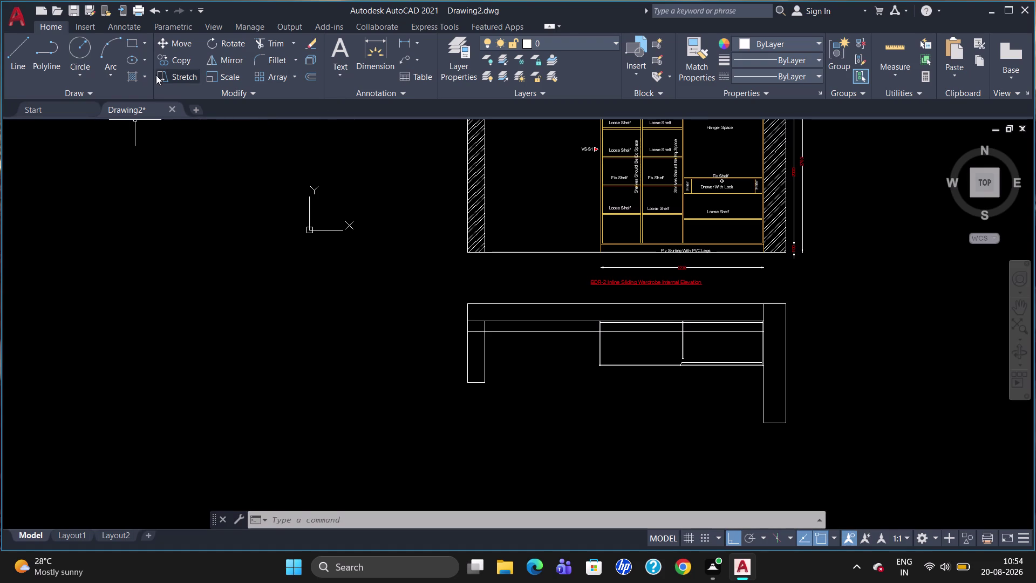
Hatch the plan's top wall band and left and right walls with the diagonal ANSI pattern.
click(137, 79)
click(275, 66)
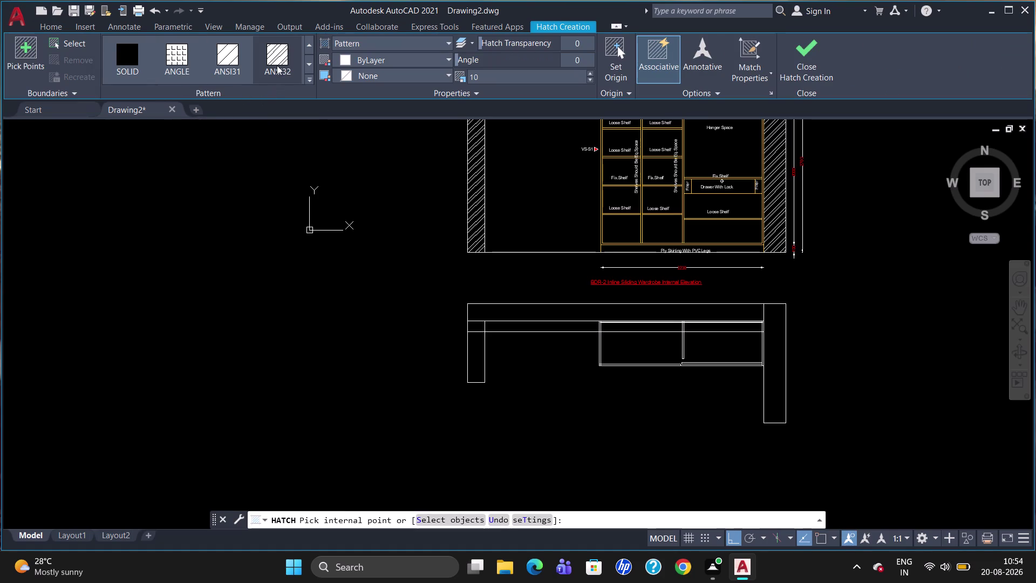
click(475, 345)
click(475, 324)
click(478, 311)
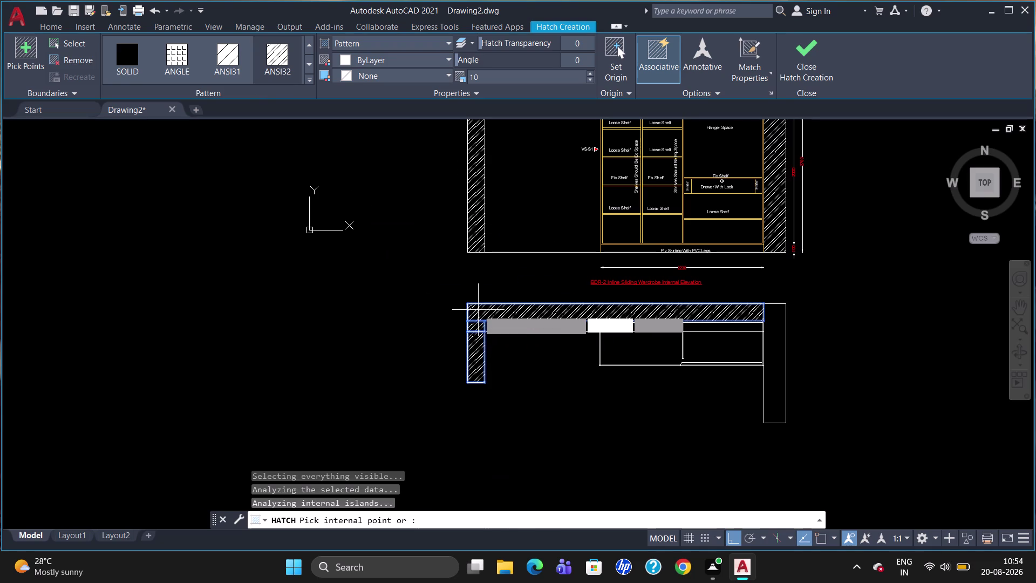
click(773, 331)
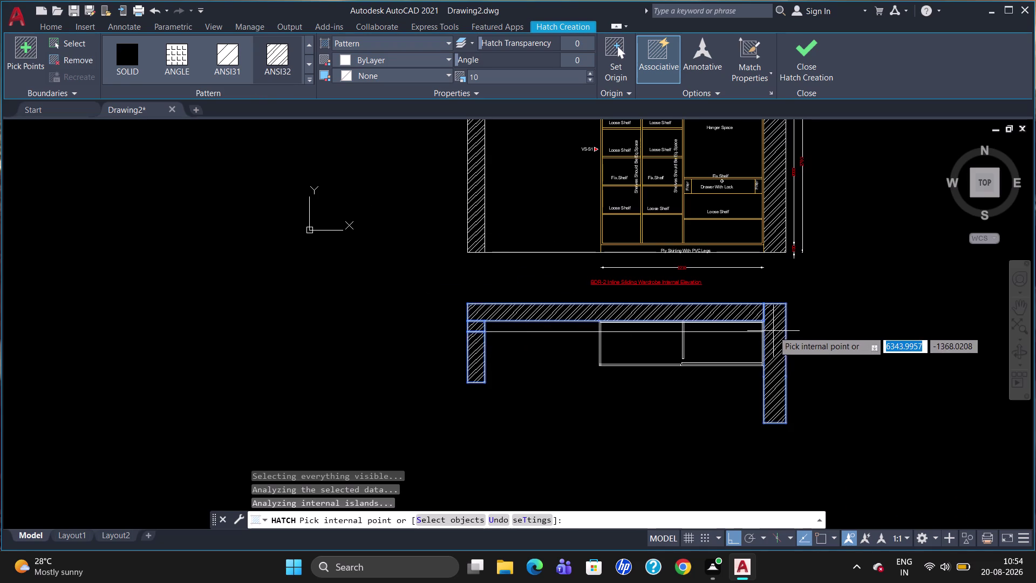
key(Escape)
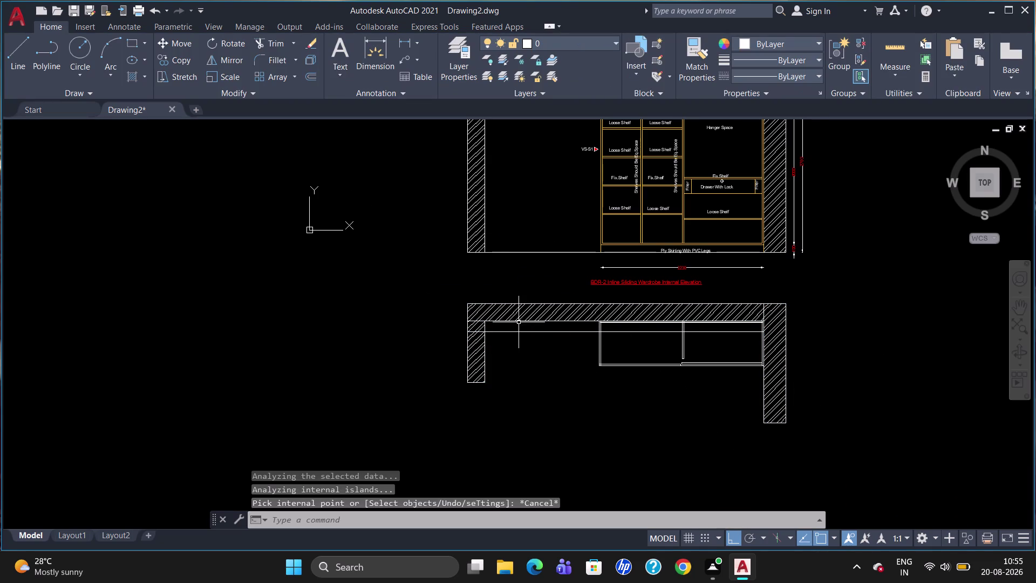
Break the plan line at the right wall's inner edge using BR.
scroll(up, 3)
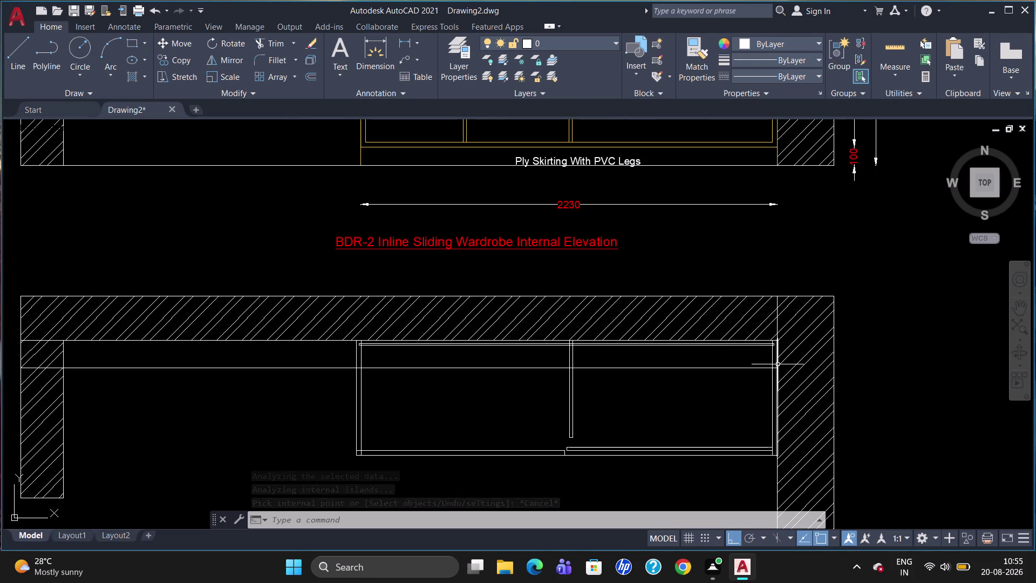
text(br)
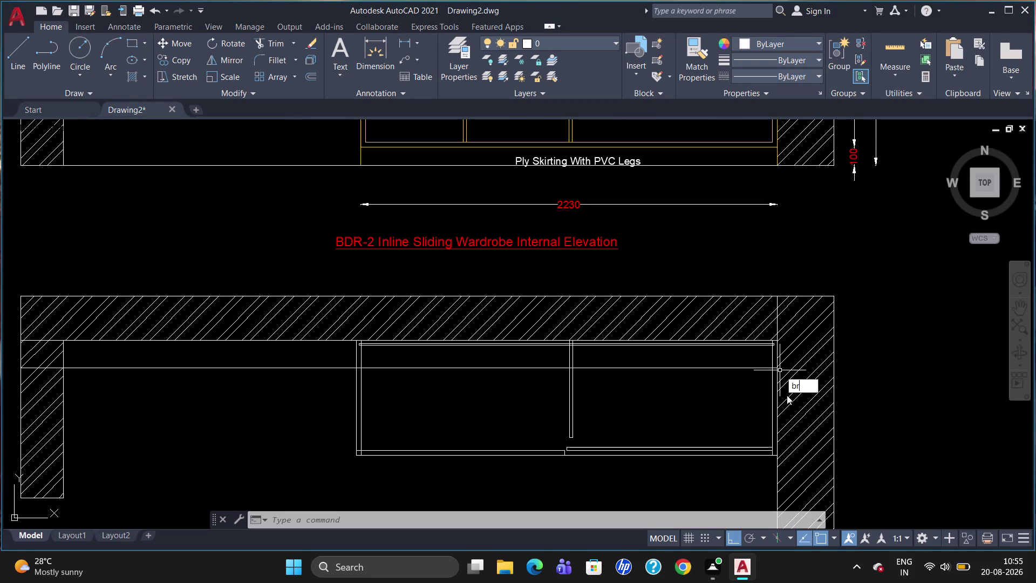
click(800, 409)
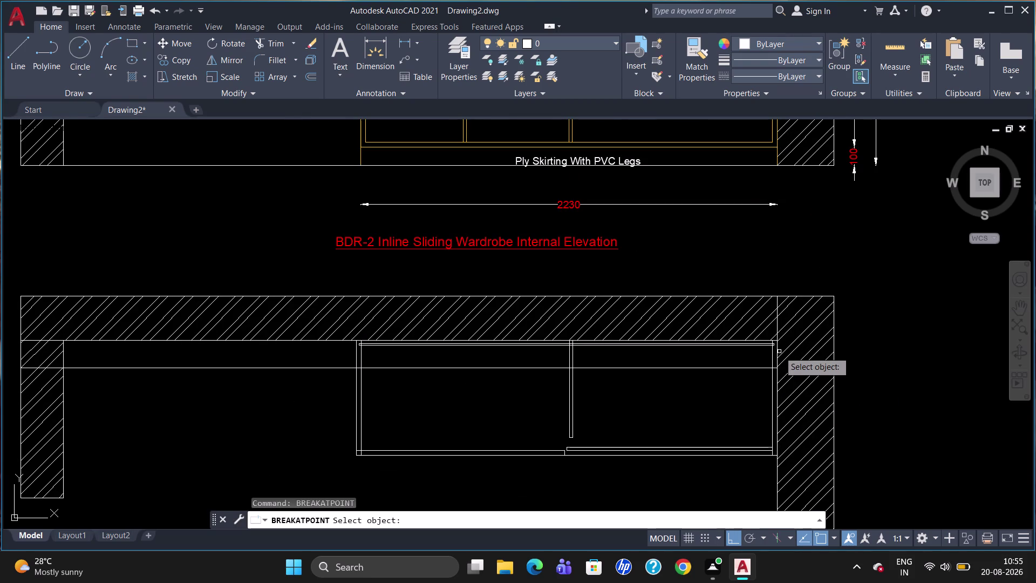
click(779, 351)
click(777, 366)
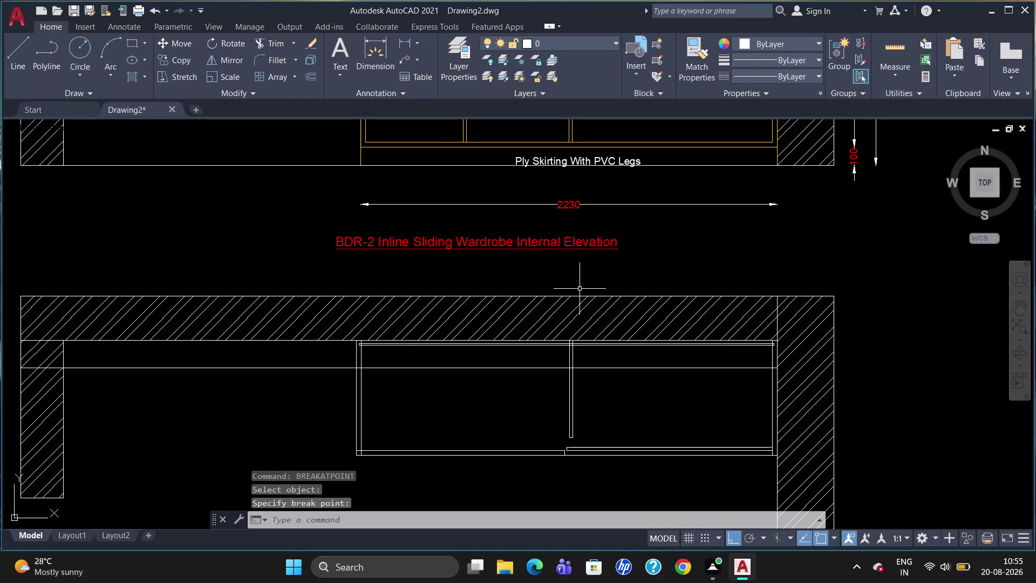
scroll(down, 3)
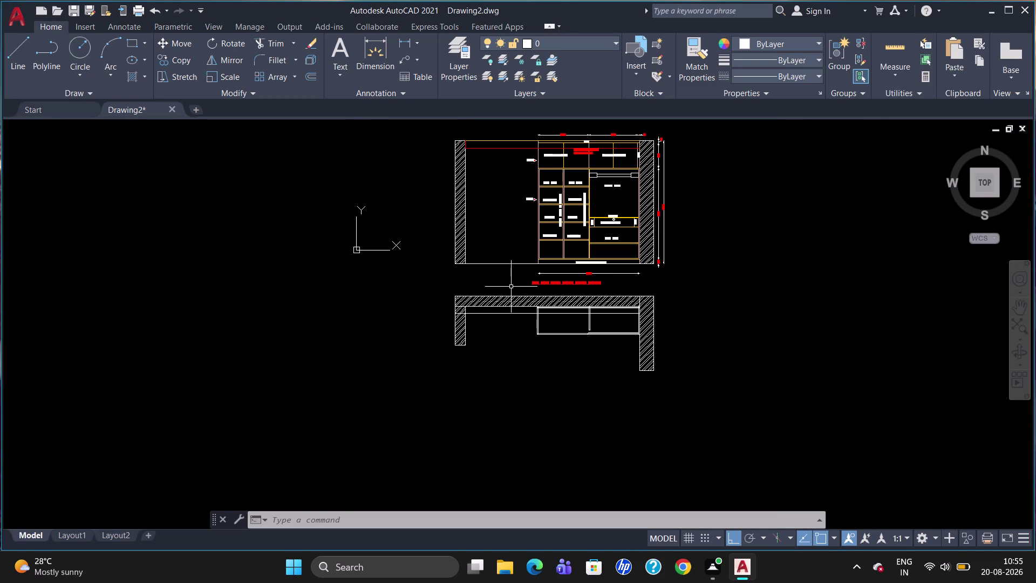
scroll(up, 3)
scroll(up, 3)
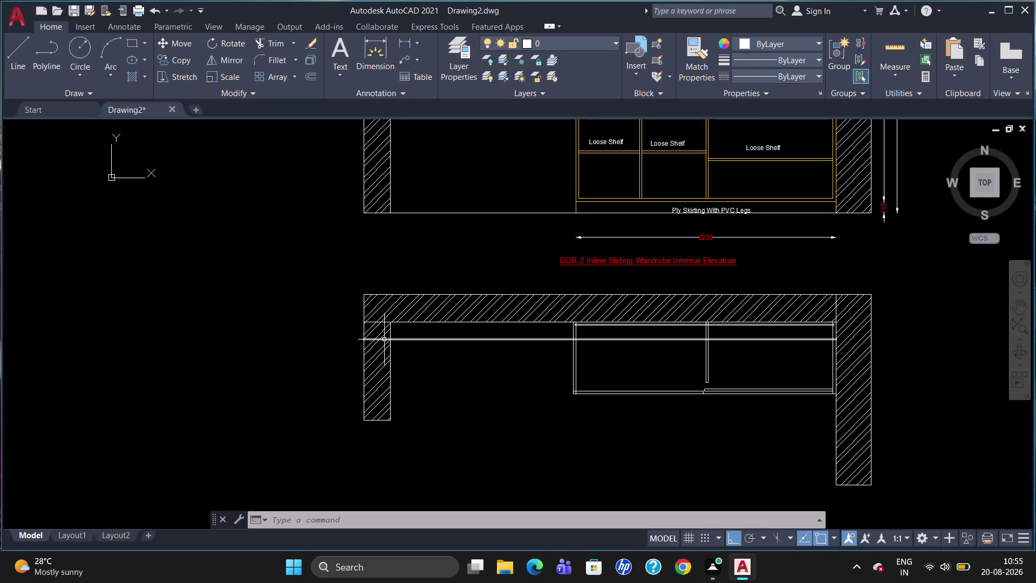
Break the plan line at the left wall's inner edge.
click(386, 339)
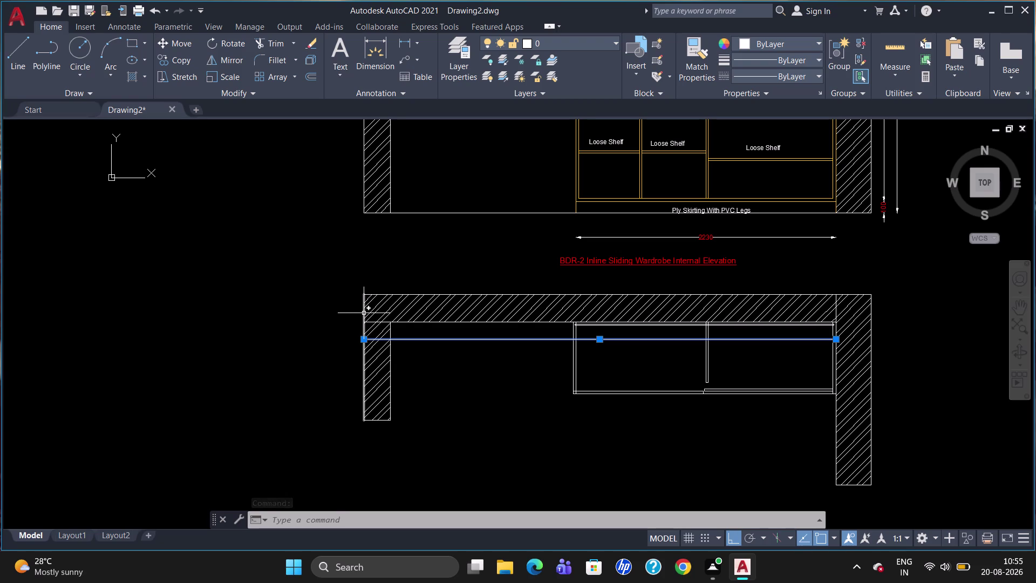
key(Escape)
key(Escape)
key(b)
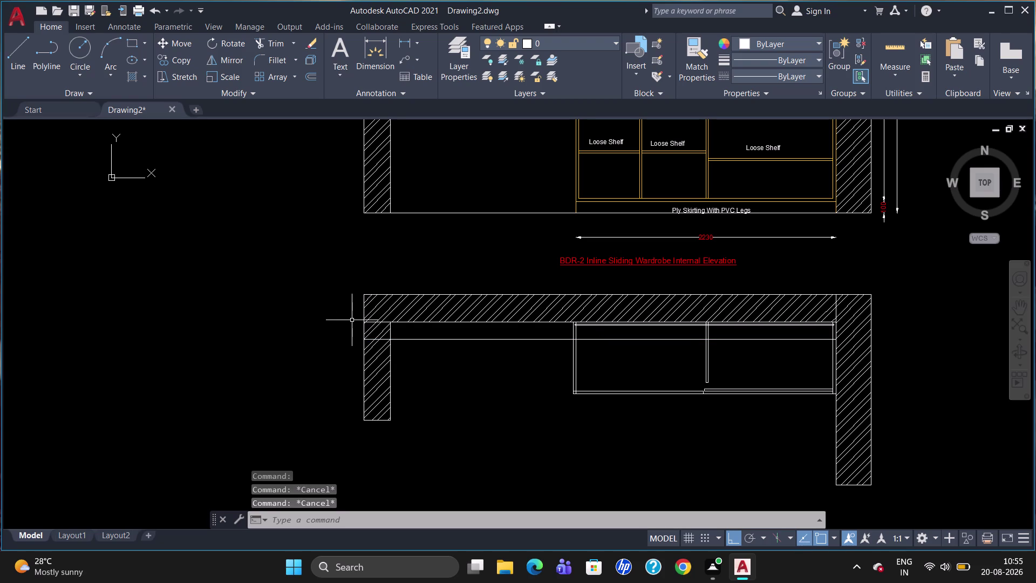
key(r)
click(394, 355)
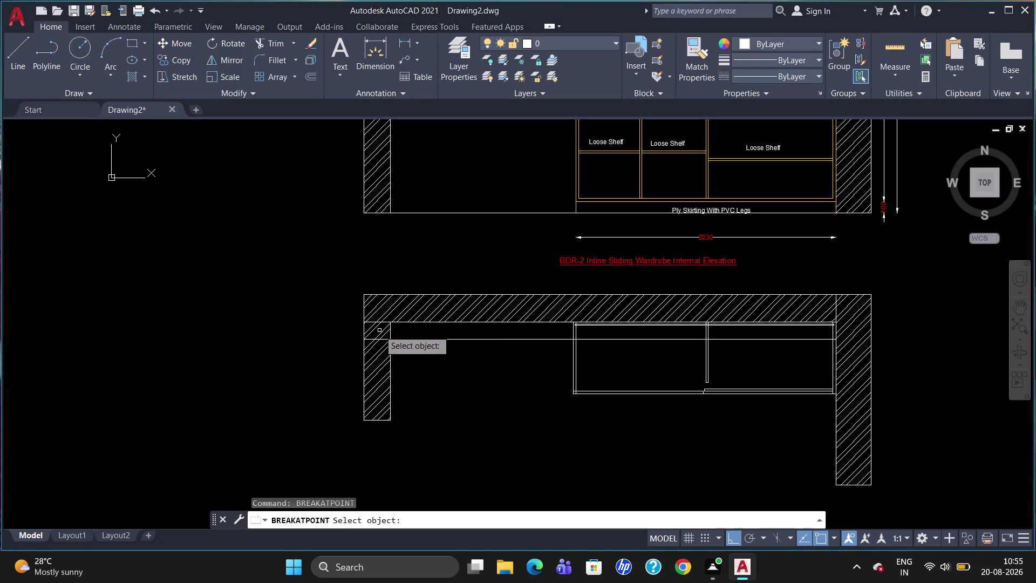
click(363, 311)
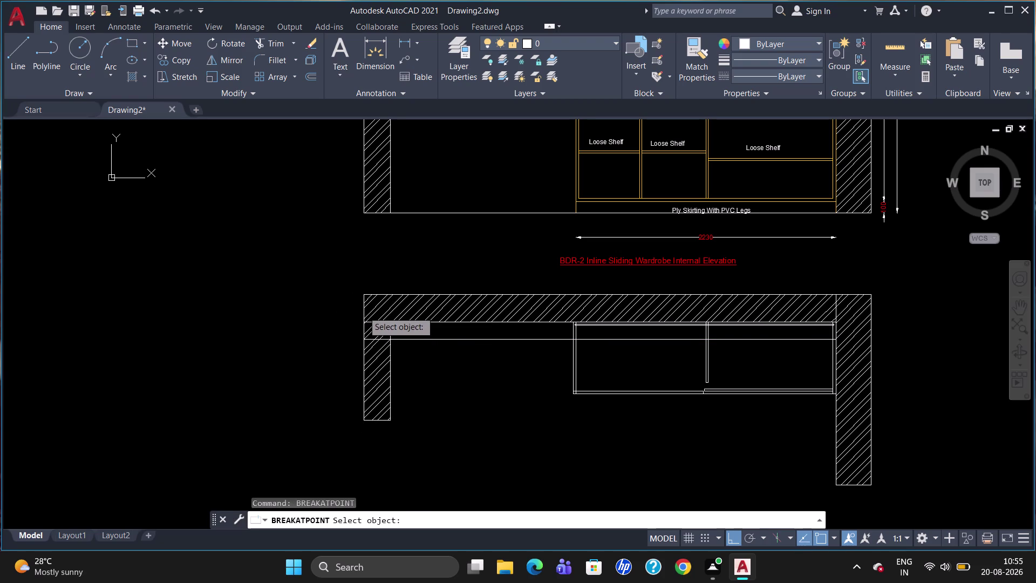
click(364, 336)
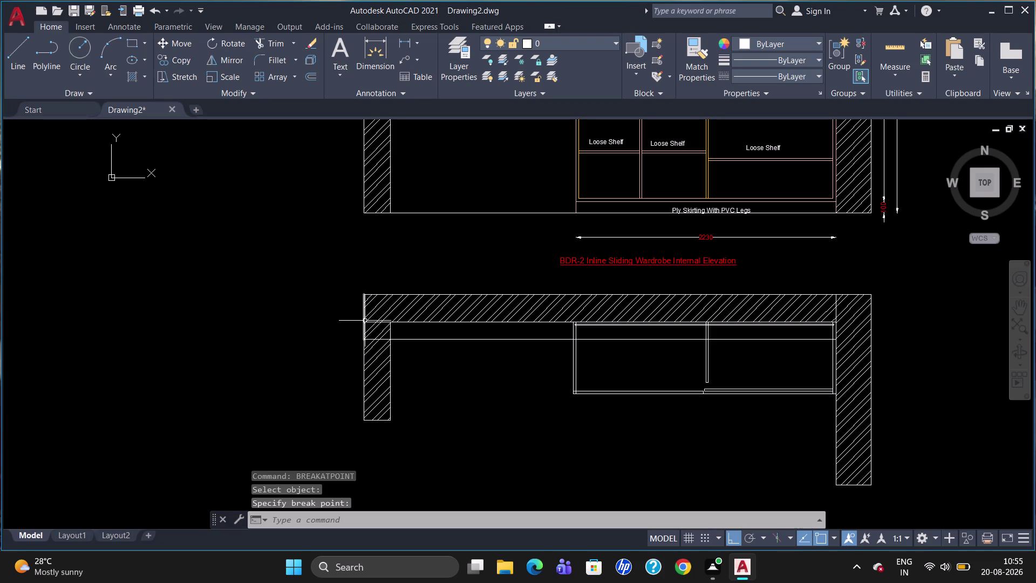
Select the split left and right wall segments and the long horizontal line.
click(365, 320)
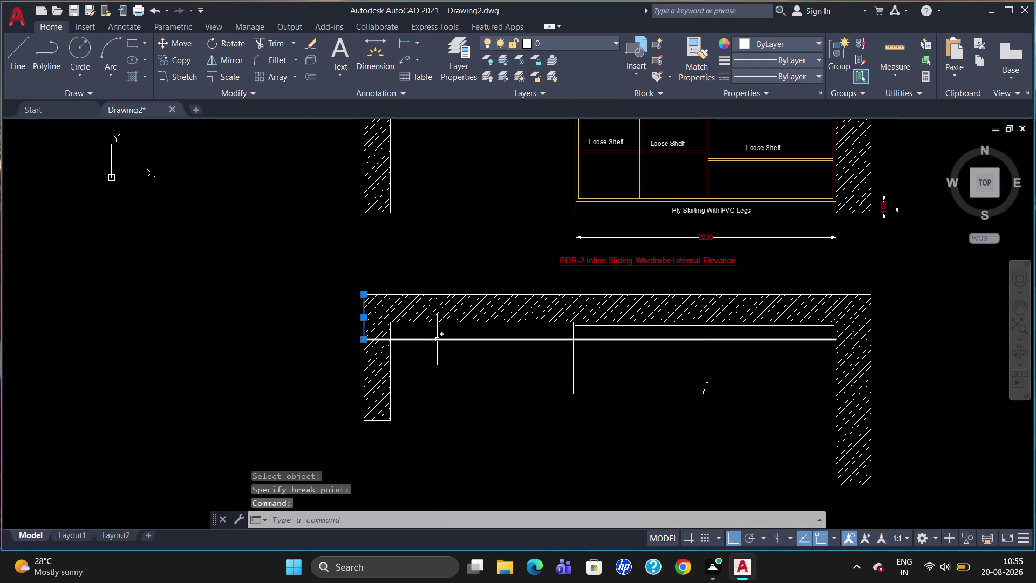
click(438, 339)
scroll(up, 3)
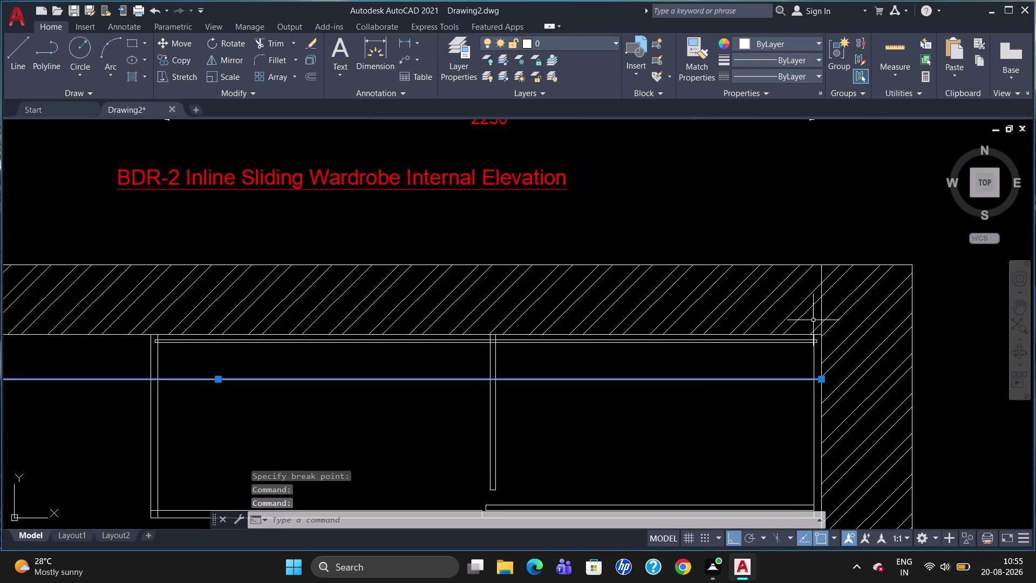
click(822, 314)
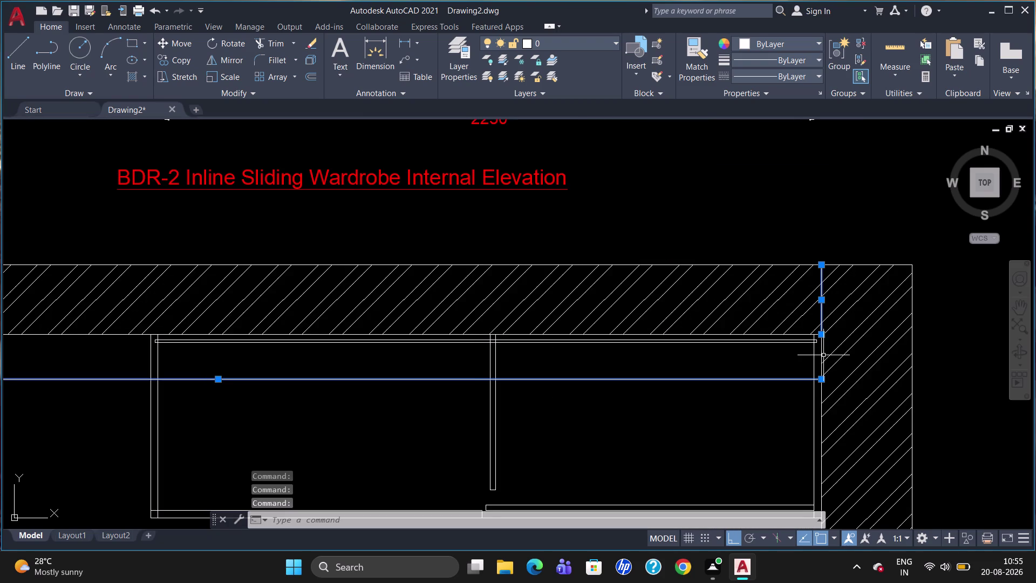
Make the selected lines red with a linetype scale of 2.
click(822, 354)
right_click(822, 354)
click(842, 327)
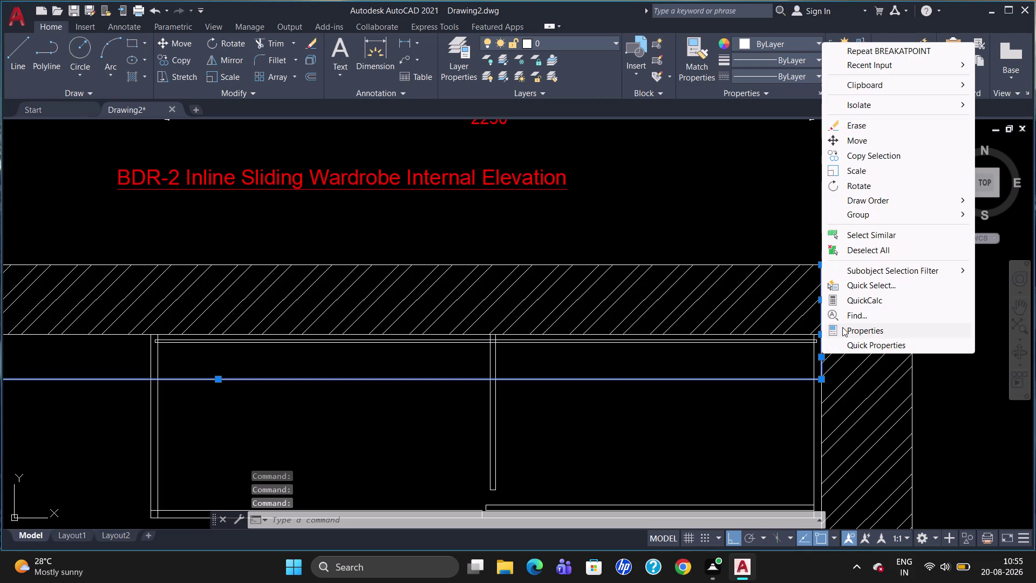
click(116, 87)
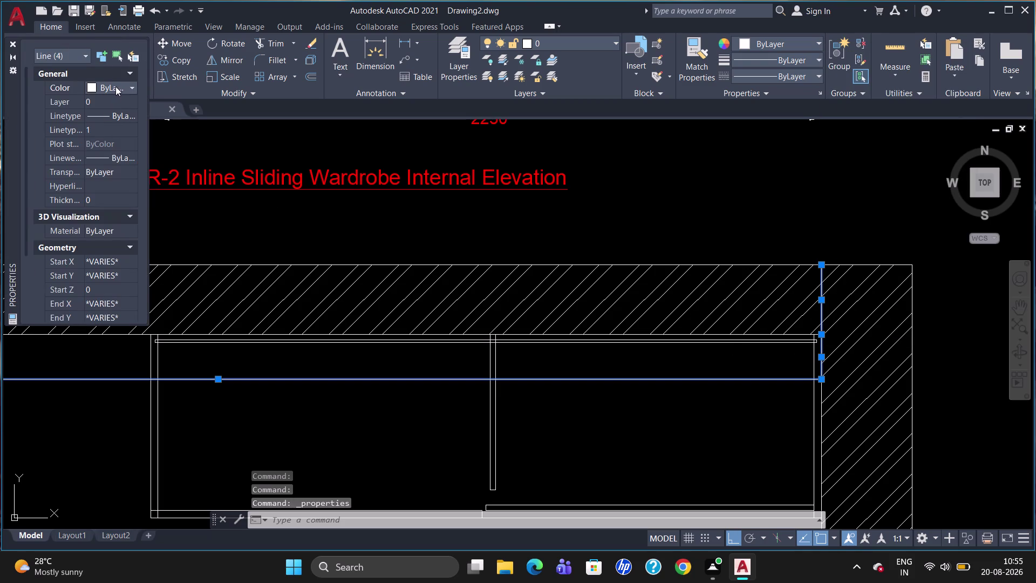
click(117, 87)
click(116, 118)
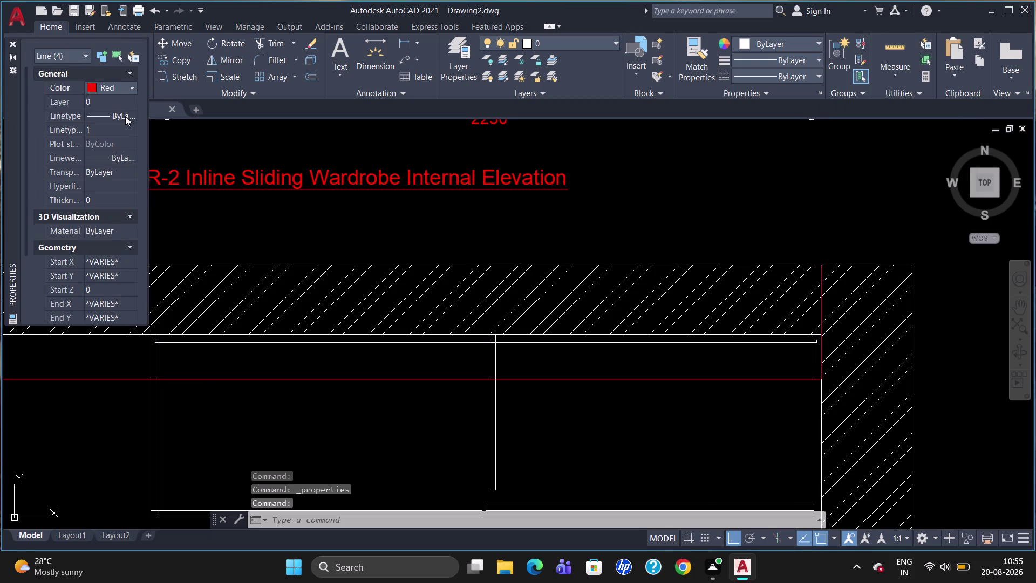
click(126, 131)
key(BackSpace)
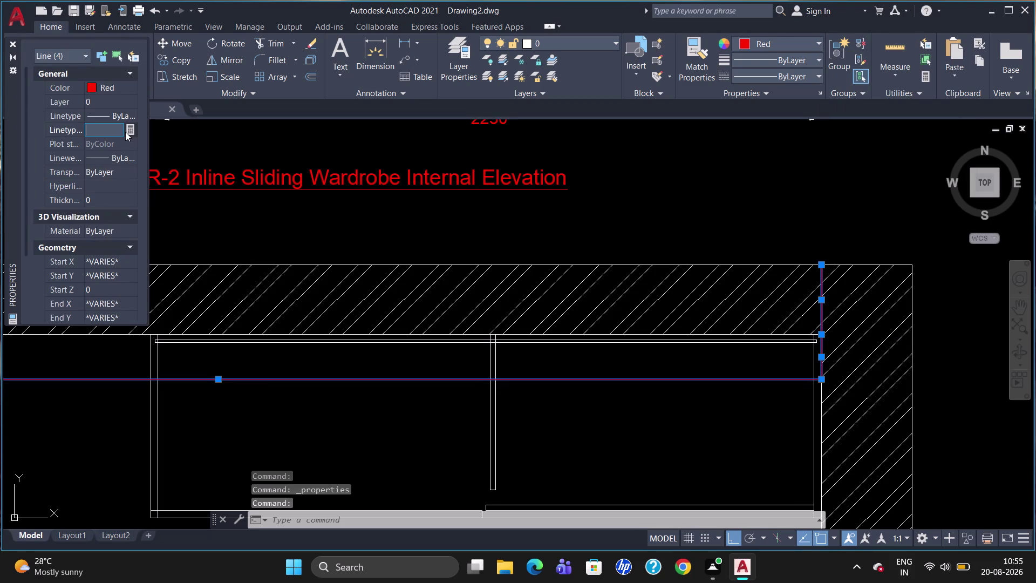
key(2)
key(Return)
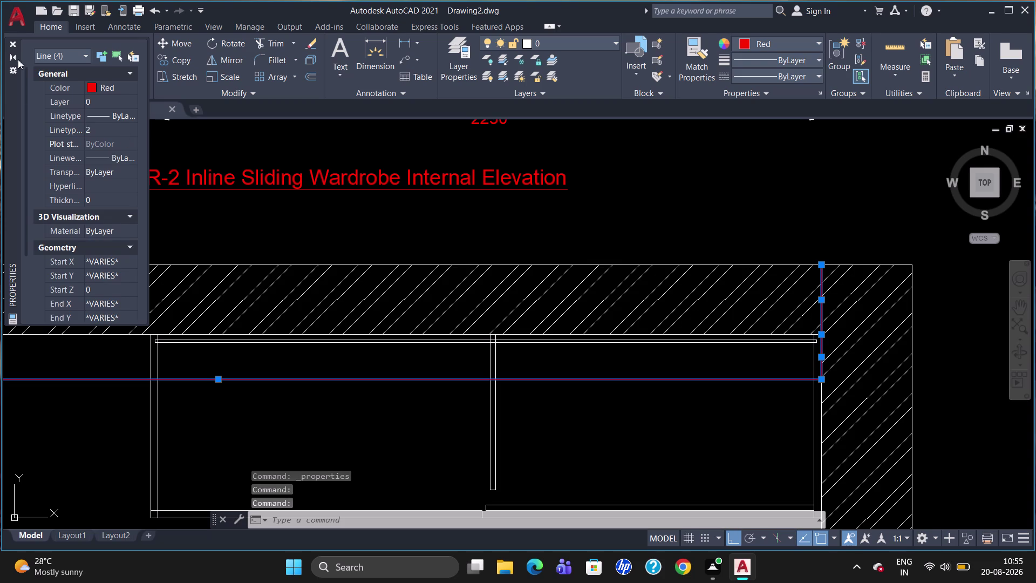
click(15, 45)
key(Escape)
Pick the red horizontal and right vertical guide lines, then cancel the selection.
scroll(down, 3)
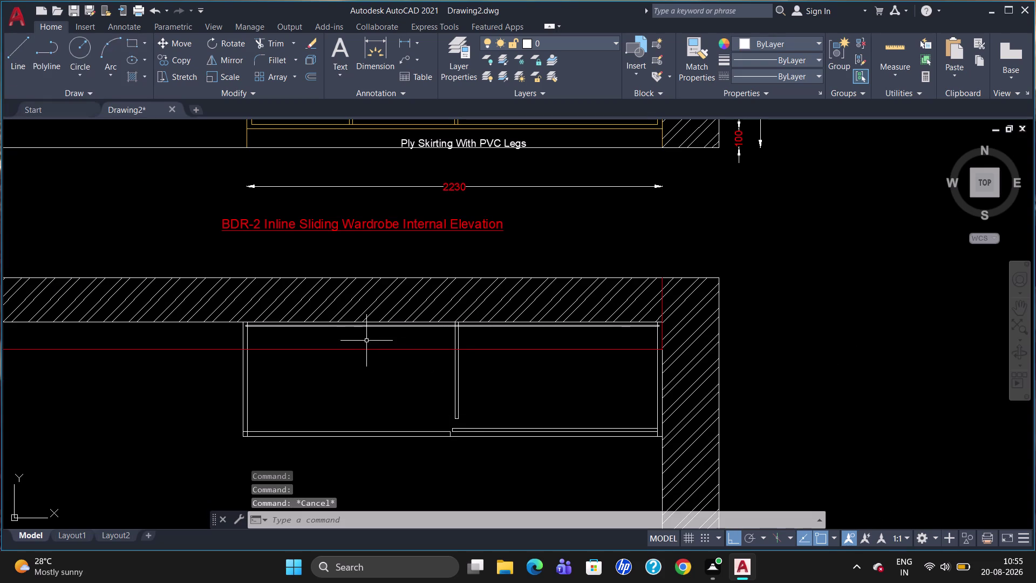
click(367, 349)
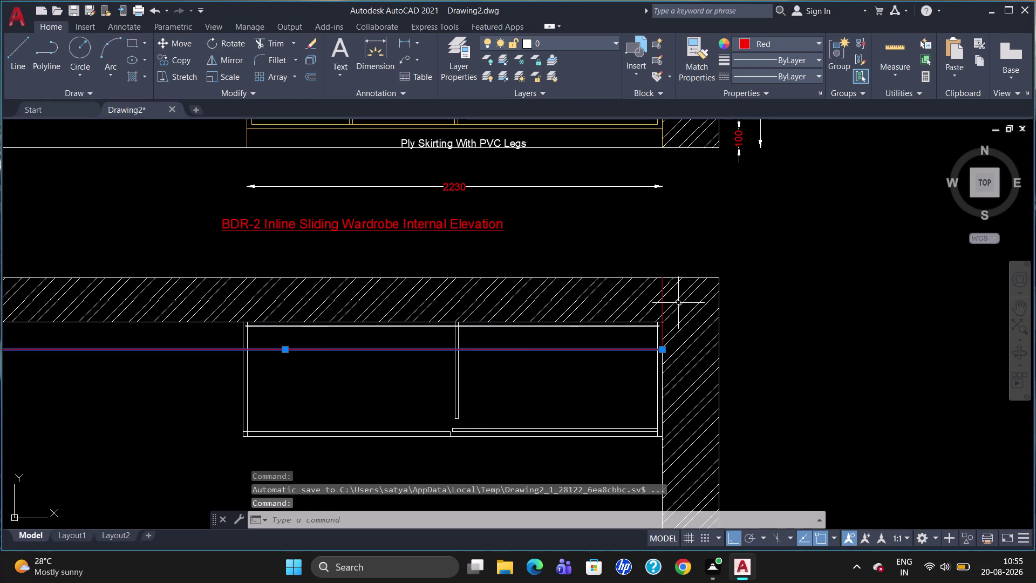
click(663, 310)
scroll(up, 3)
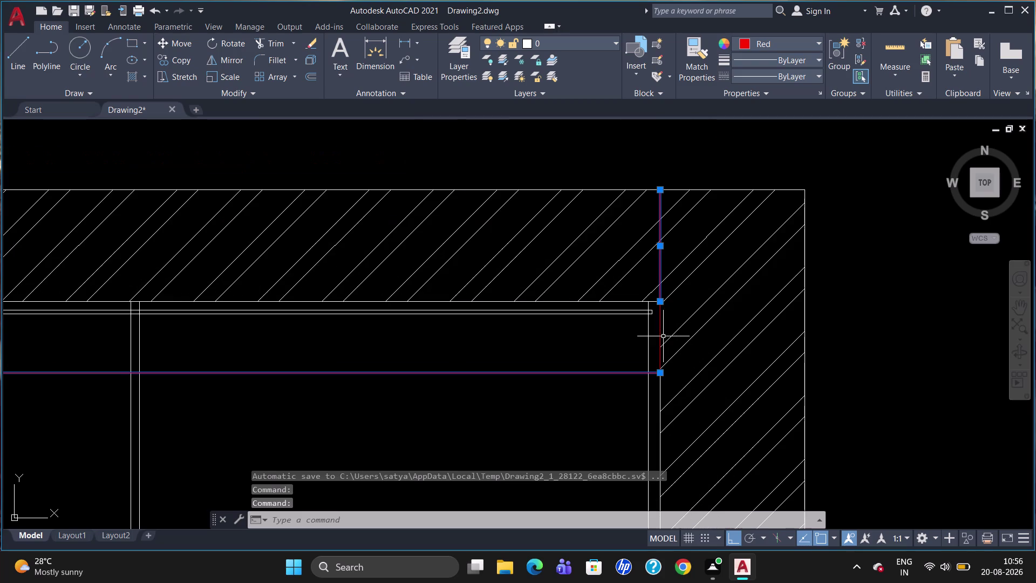
click(661, 336)
scroll(down, 3)
scroll(up, 3)
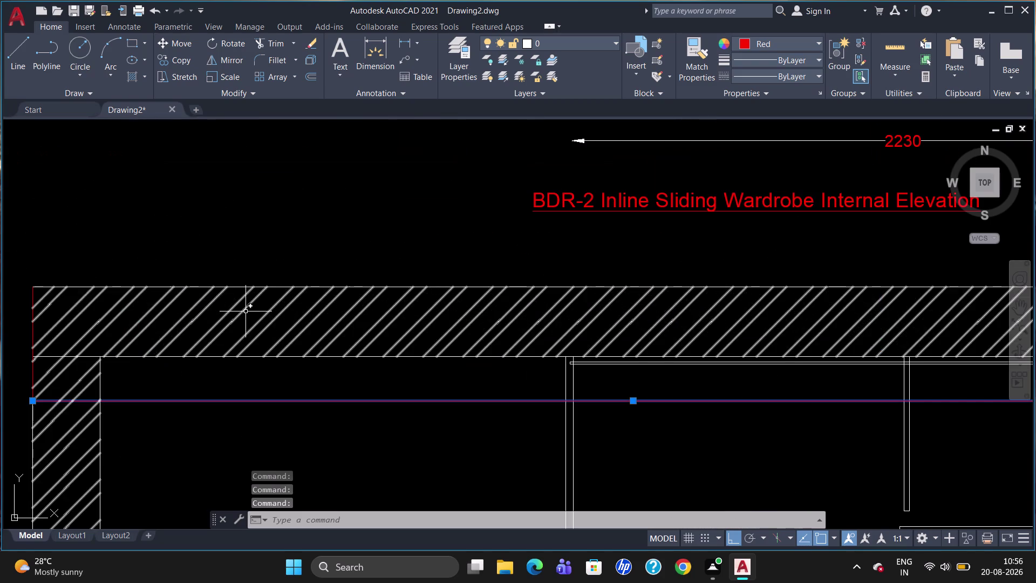
scroll(down, 3)
click(101, 329)
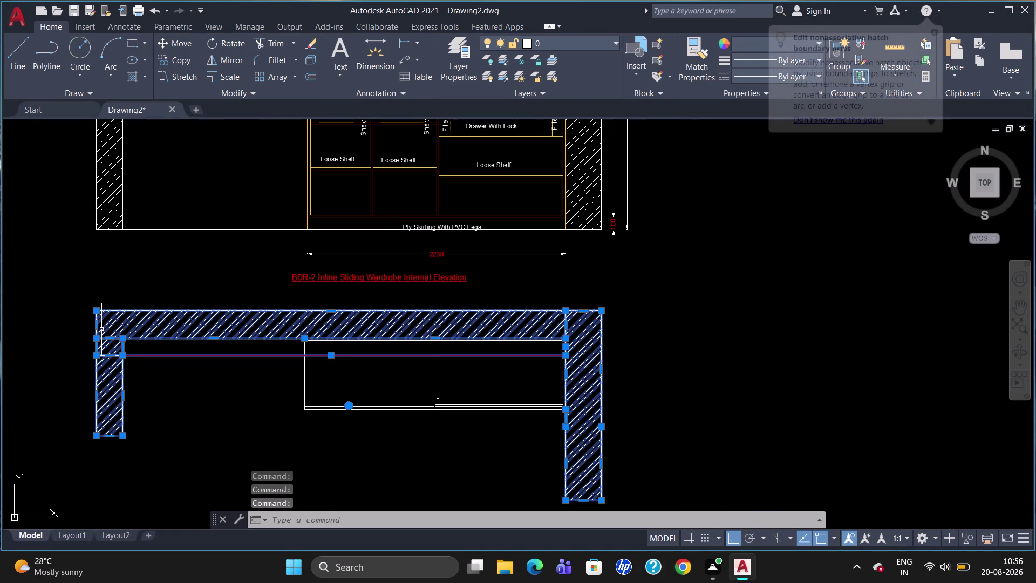
key(Escape)
Give the horizontal and right vertical guide lines the dashed ACAD_ISO02W100 linetype.
click(97, 332)
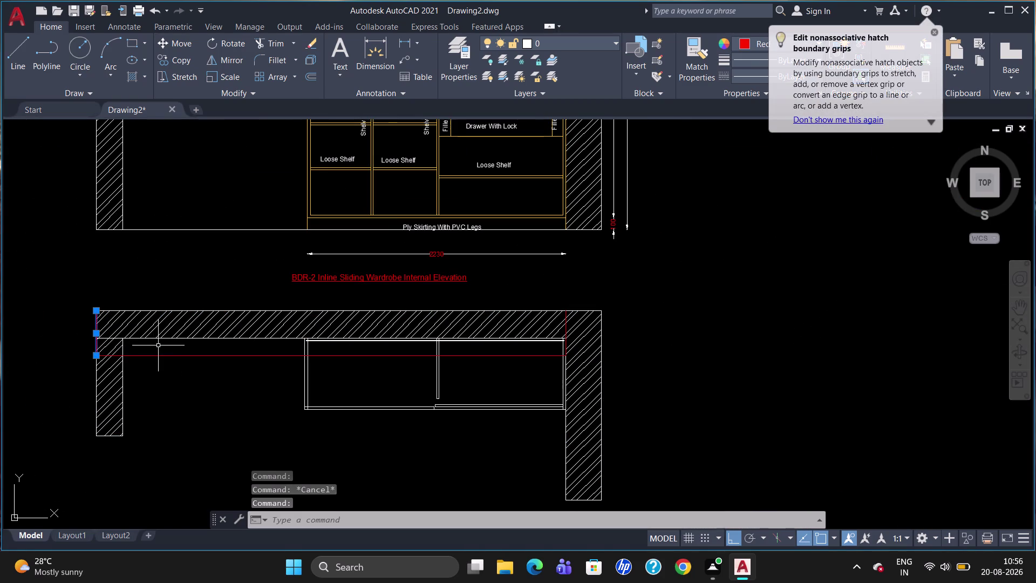
click(171, 354)
scroll(up, 3)
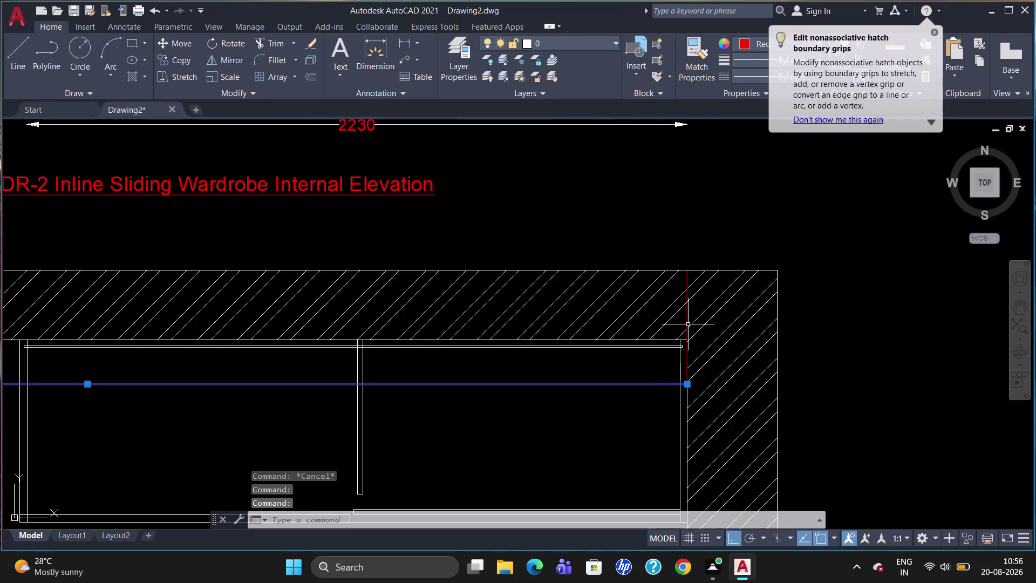
click(689, 320)
scroll(up, 3)
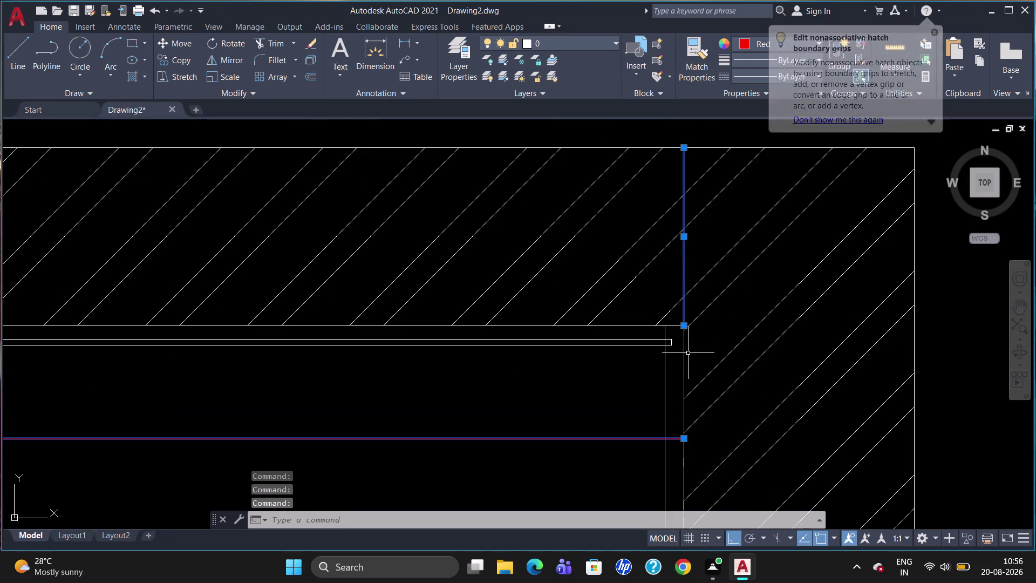
click(685, 356)
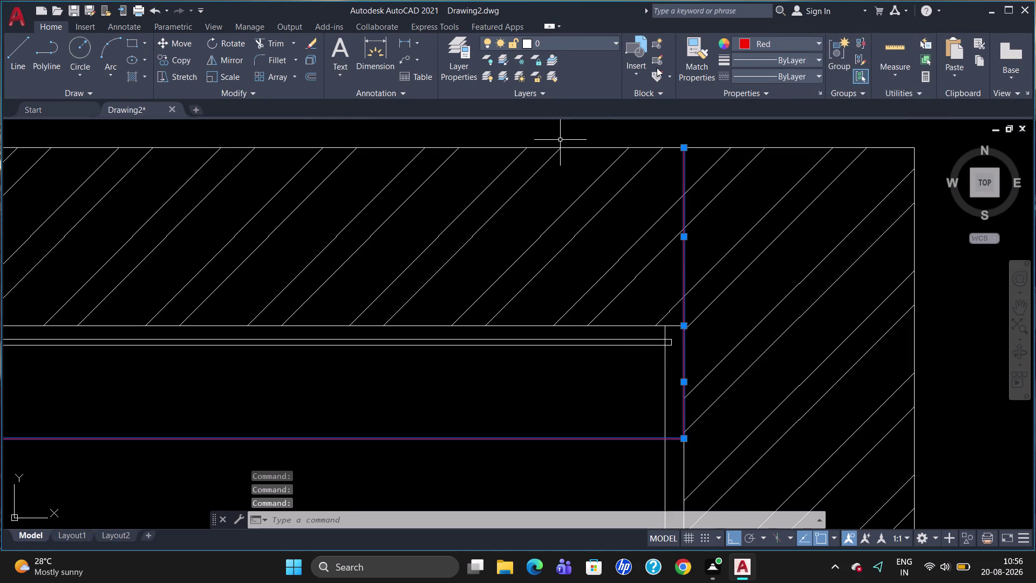
click(764, 73)
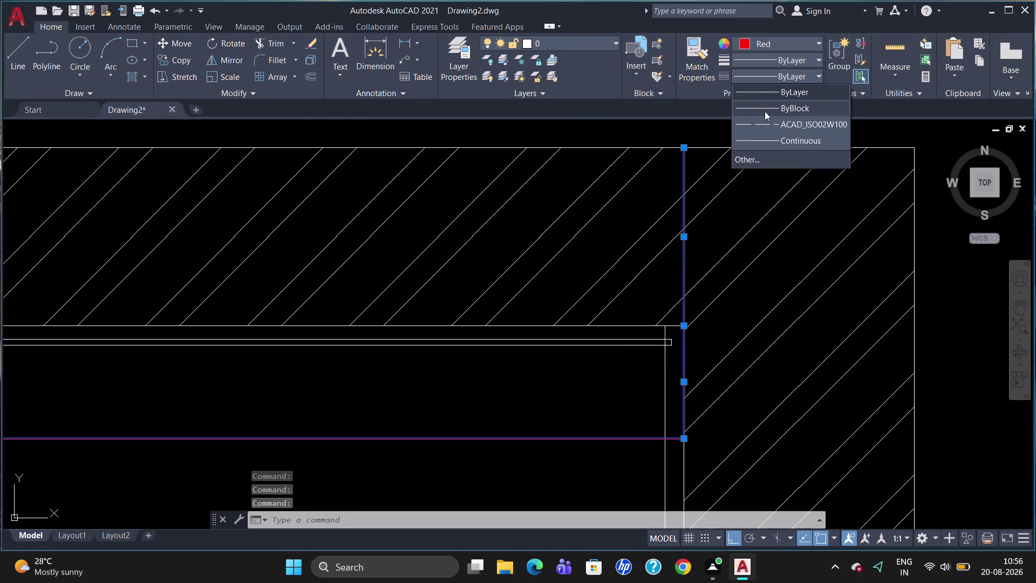
click(768, 117)
key(Escape)
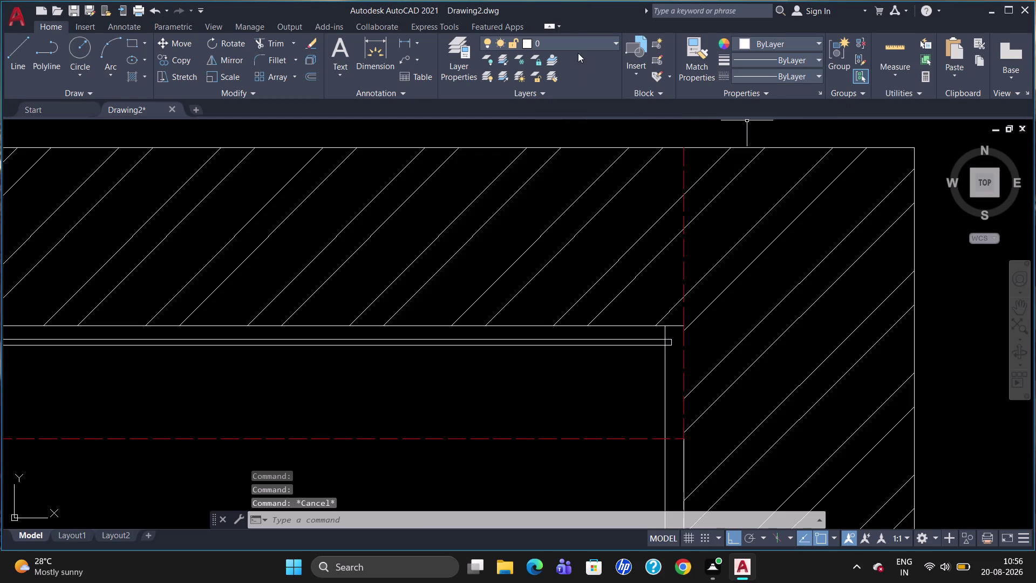
Make Layer1 the current layer.
click(581, 43)
click(571, 89)
scroll(down, 3)
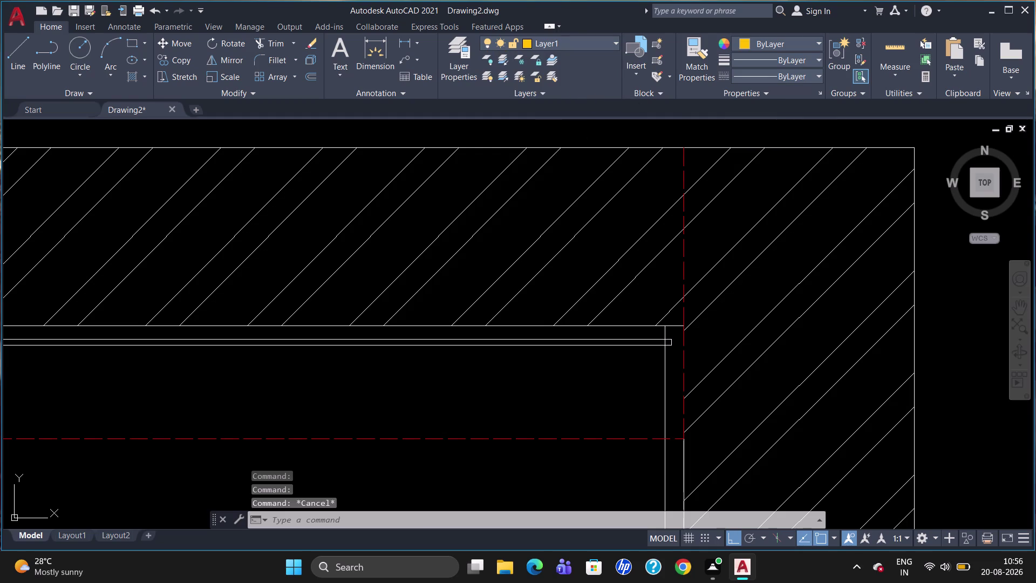
scroll(down, 3)
scroll(down, 3)
scroll(up, 3)
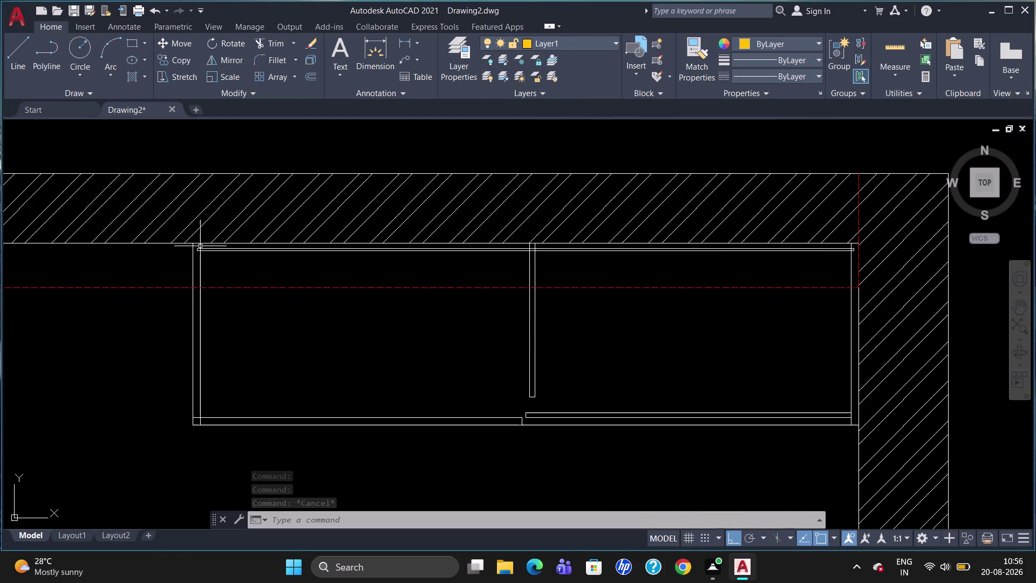
Select the wardrobe's left edge, inner left panel and top panel lines.
click(194, 261)
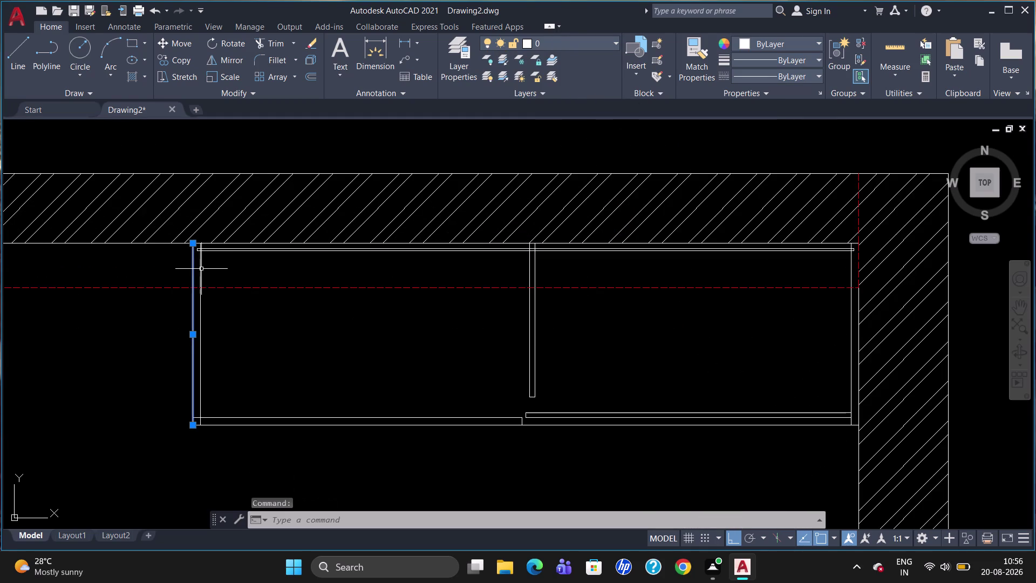
click(200, 271)
scroll(up, 3)
click(285, 246)
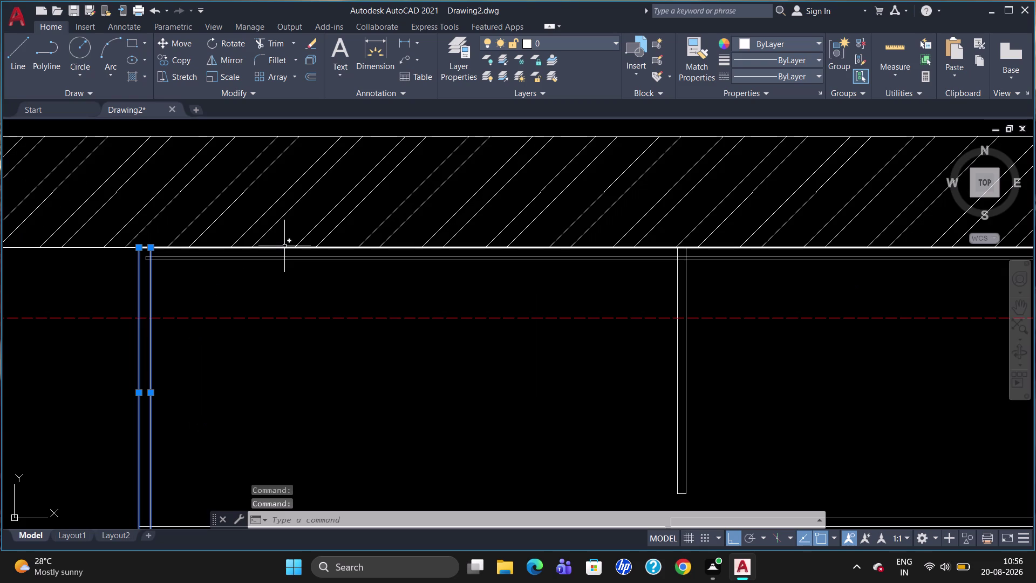
click(286, 254)
Add the second top panel, partition, bottom shutter and right shutter lines to the selection.
click(286, 259)
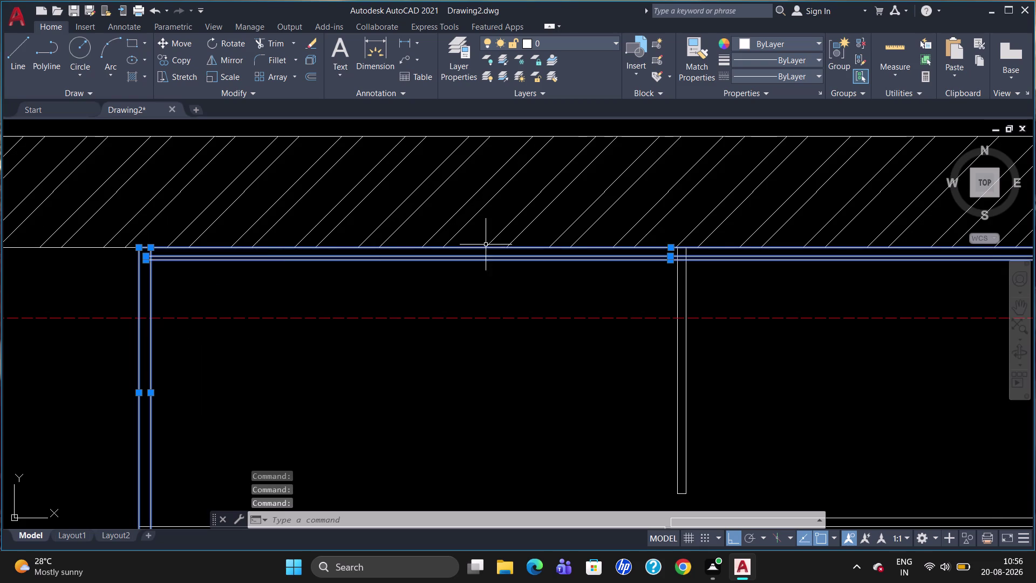
scroll(down, 3)
click(657, 320)
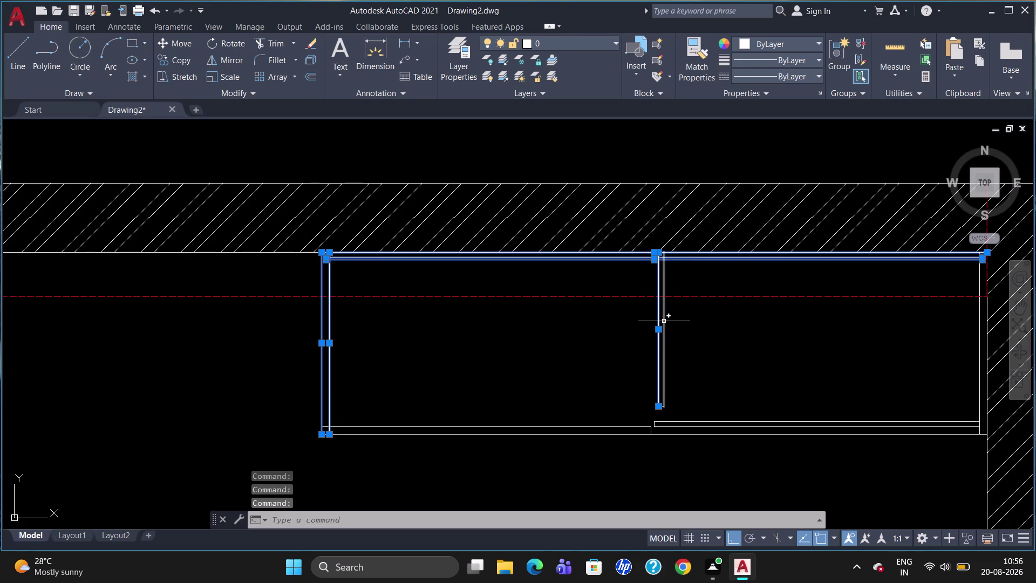
click(665, 322)
click(540, 425)
click(543, 434)
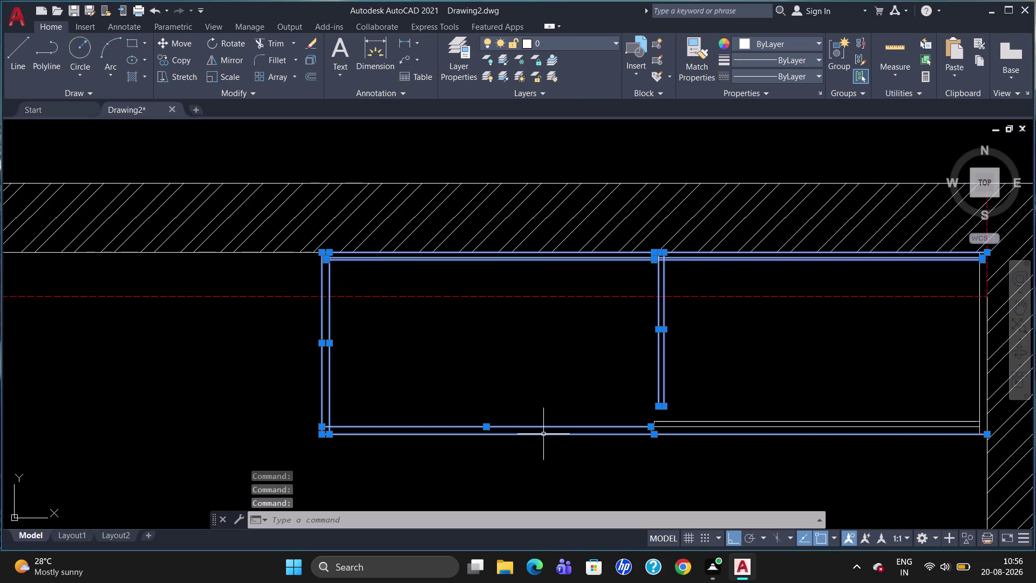
click(713, 418)
click(712, 421)
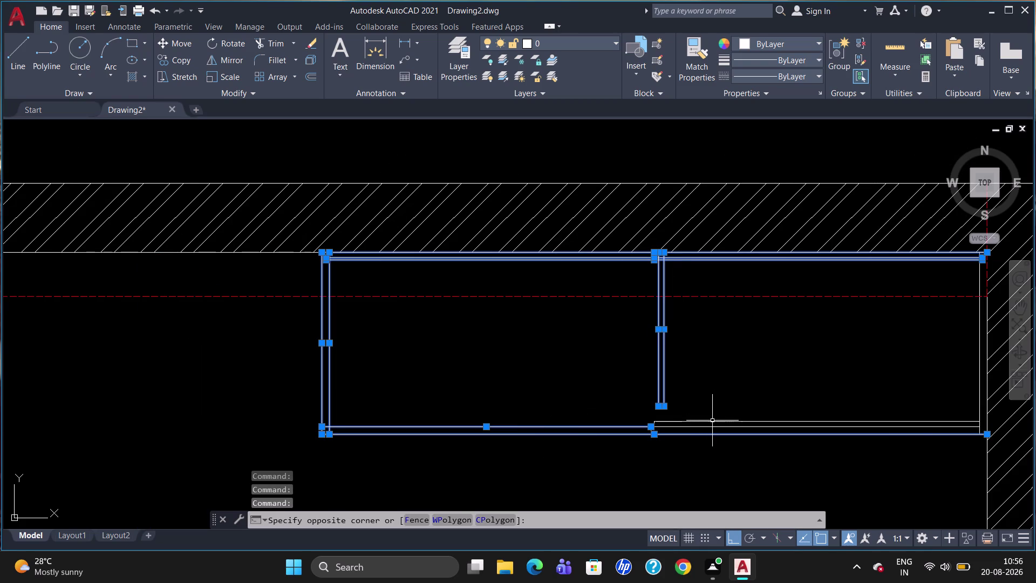
click(712, 421)
click(714, 426)
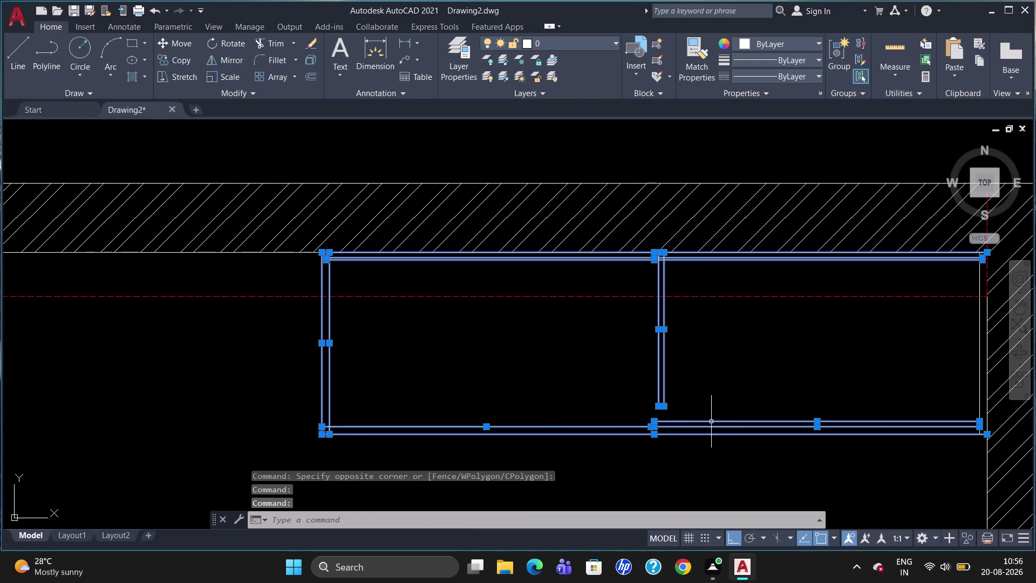
Add the remaining shutter and right end panel lines, then move them onto Layer1.
scroll(up, 3)
click(570, 440)
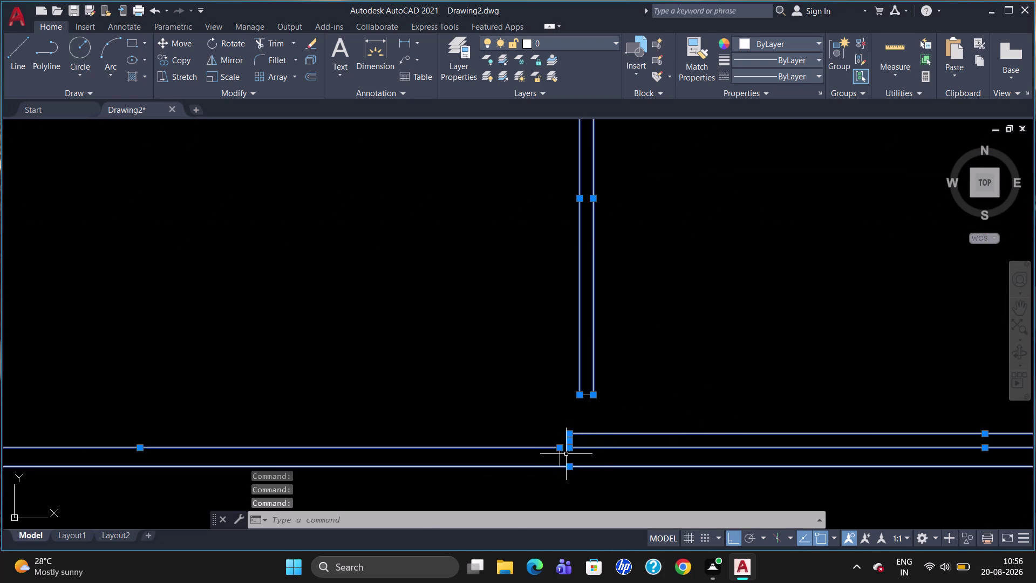
click(562, 459)
click(586, 396)
scroll(down, 3)
scroll(up, 3)
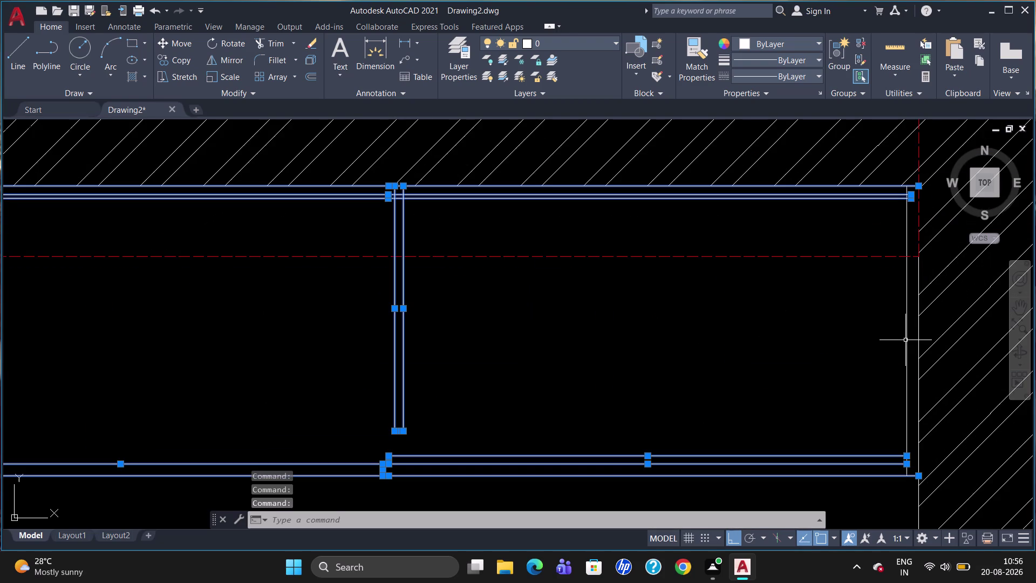
click(907, 340)
click(918, 351)
scroll(down, 3)
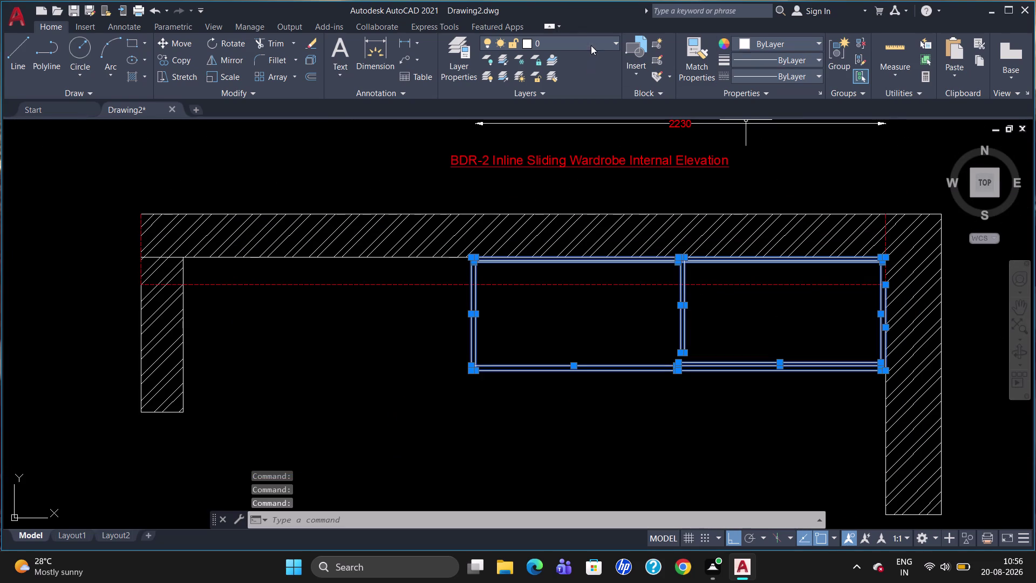
click(591, 44)
click(581, 87)
key(Escape)
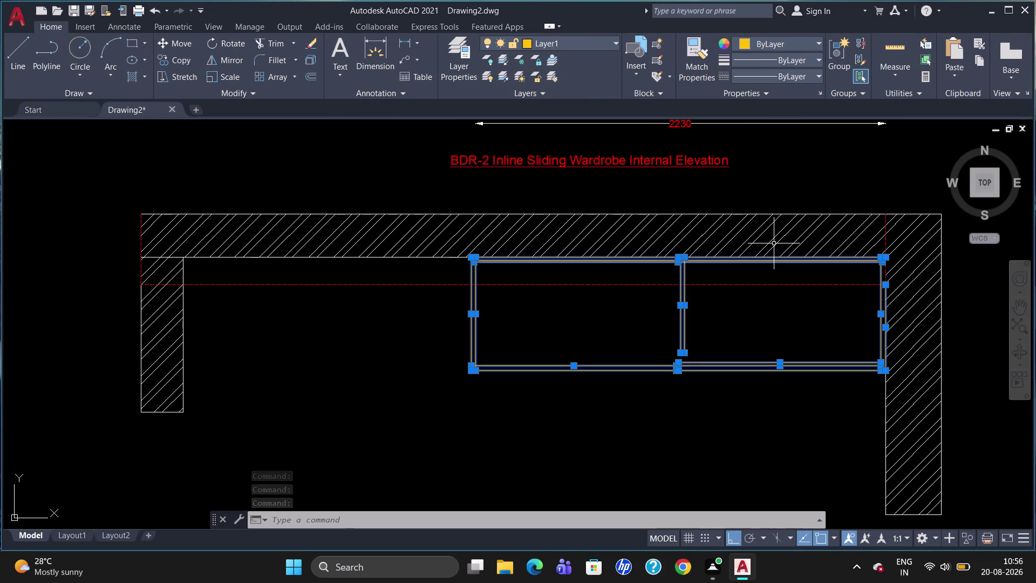
key(Escape)
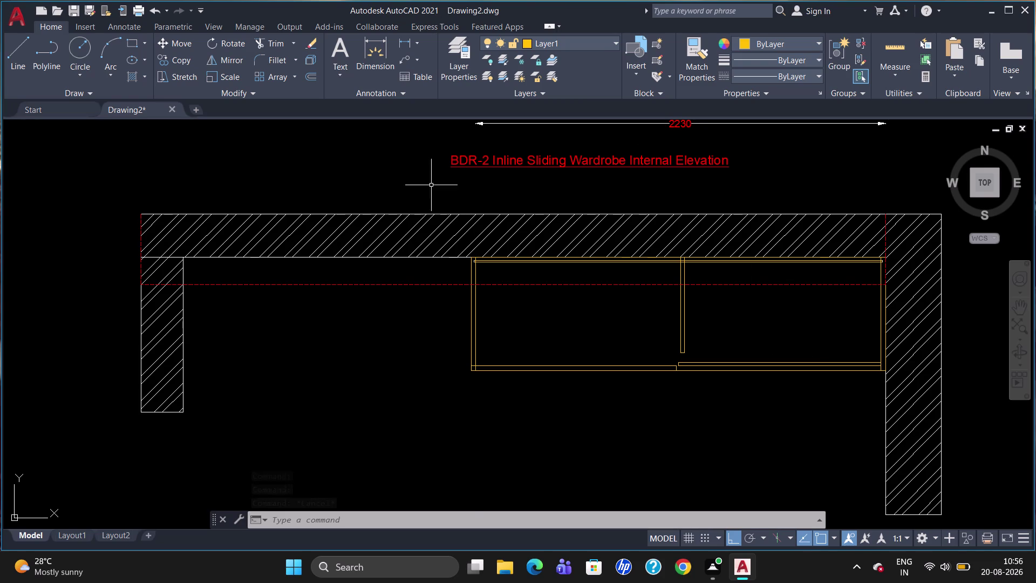
scroll(up, 3)
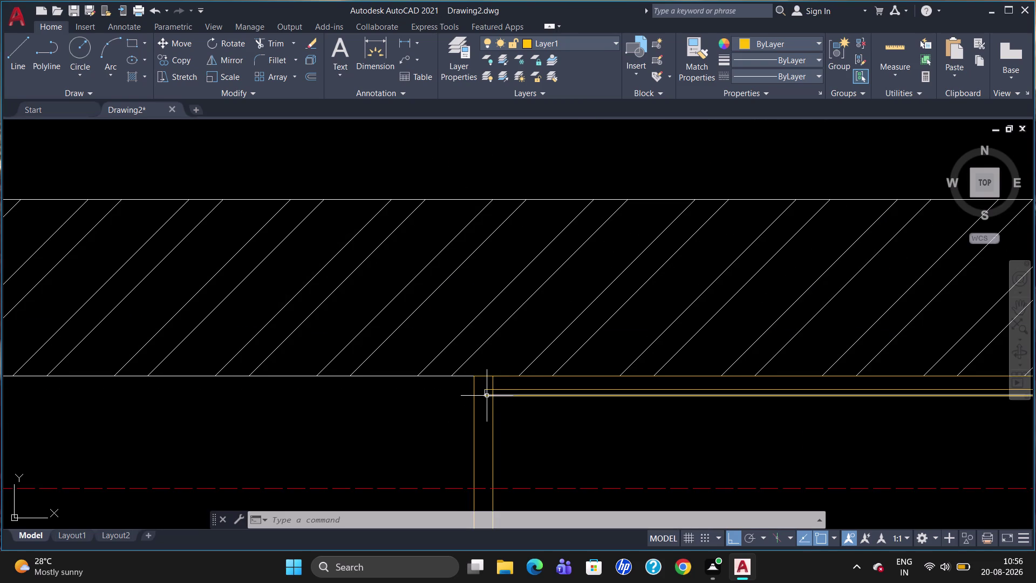
click(486, 393)
scroll(down, 3)
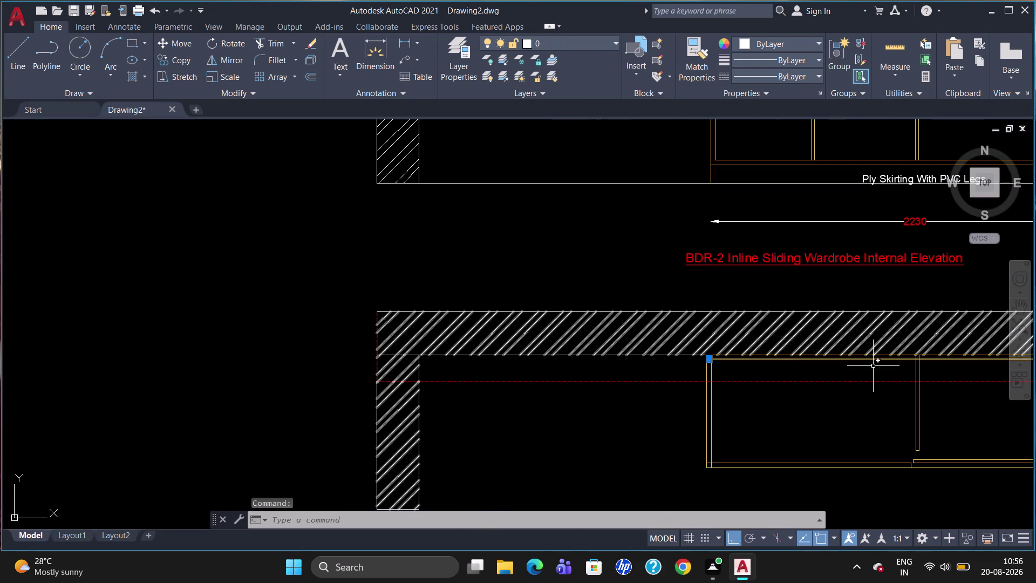
scroll(up, 3)
scroll(down, 3)
scroll(up, 3)
scroll(down, 3)
scroll(up, 3)
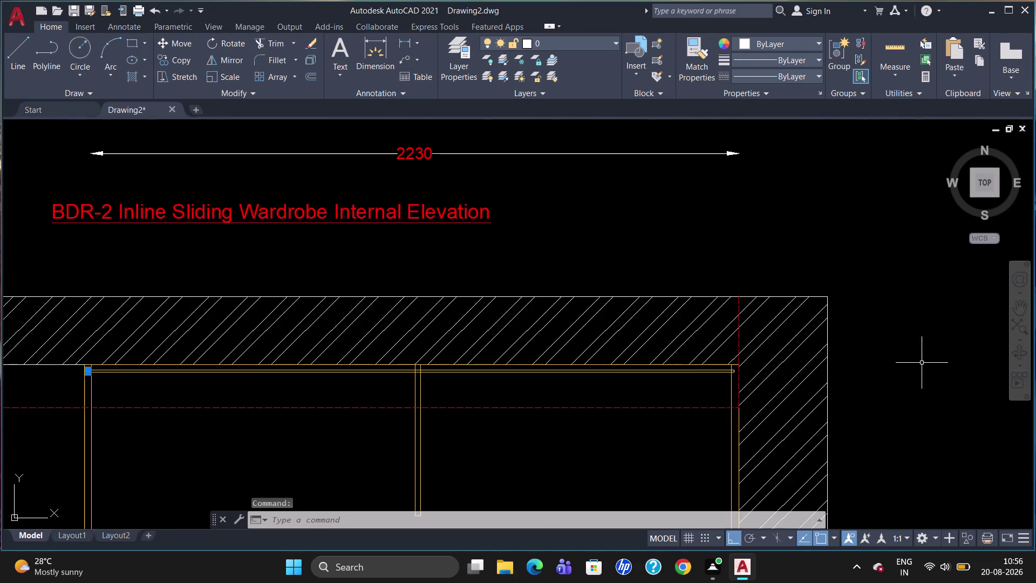
scroll(up, 3)
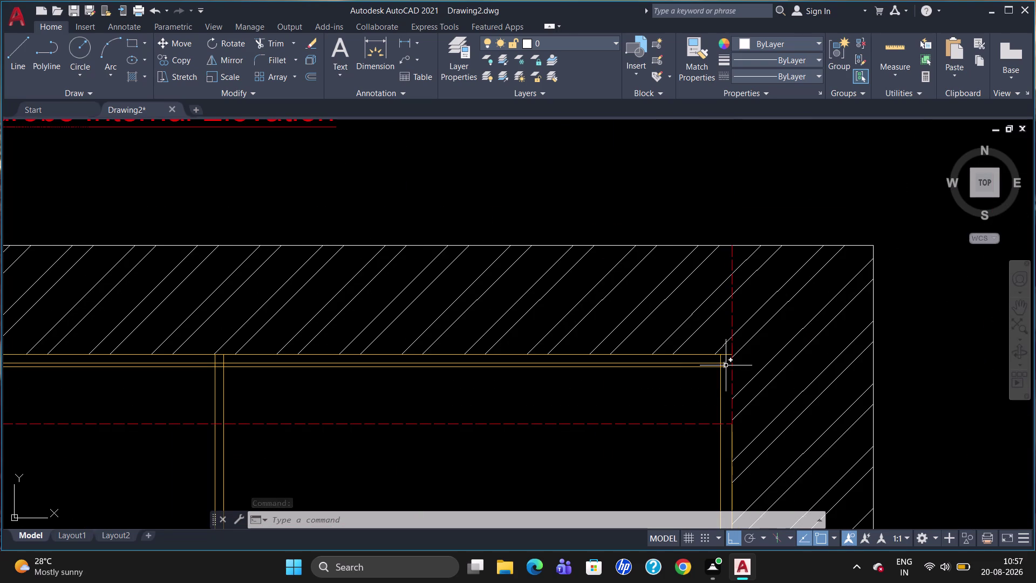
click(726, 365)
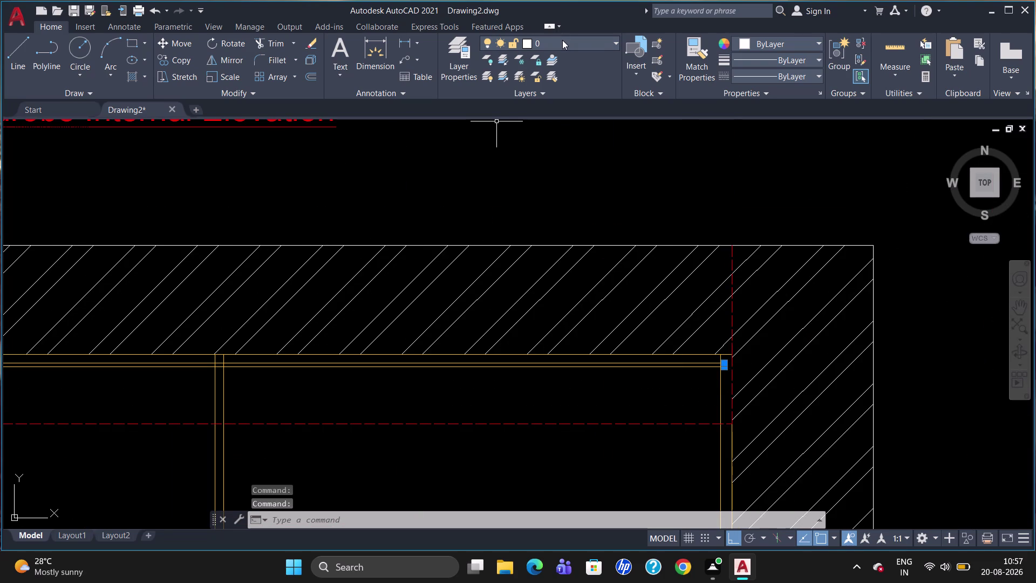
click(562, 40)
click(566, 93)
key(Escape)
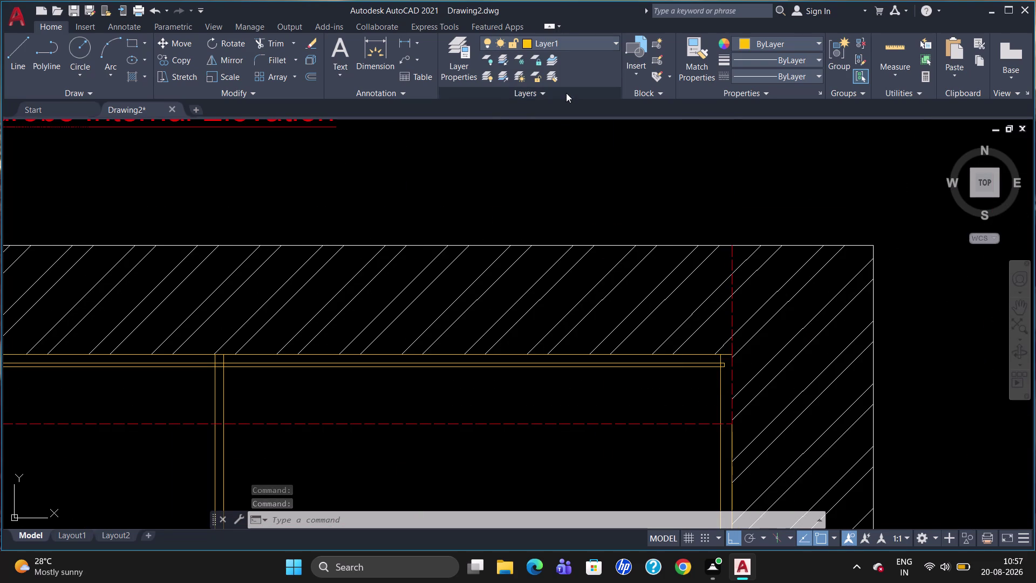
scroll(down, 3)
key(Escape)
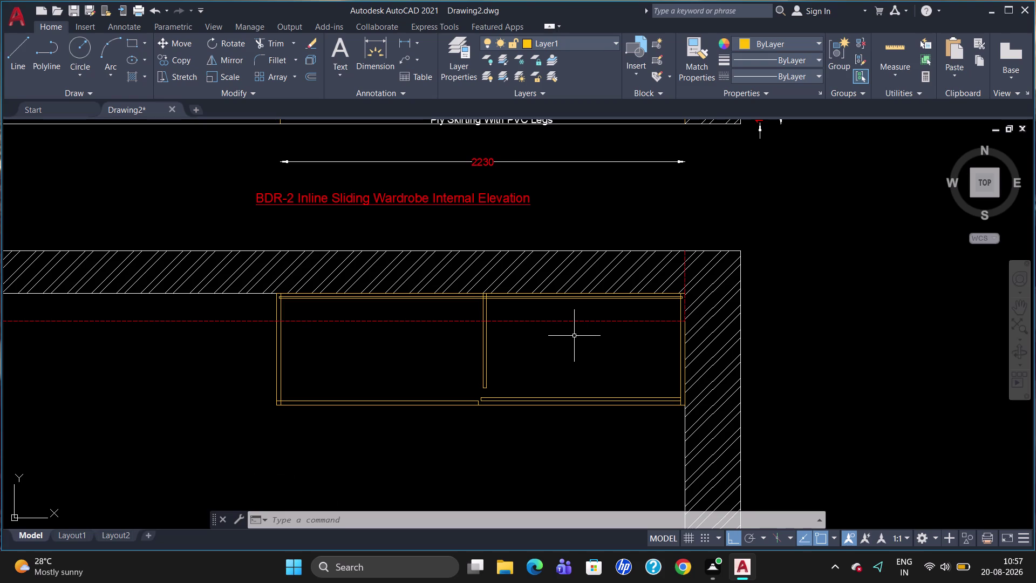
text(dli)
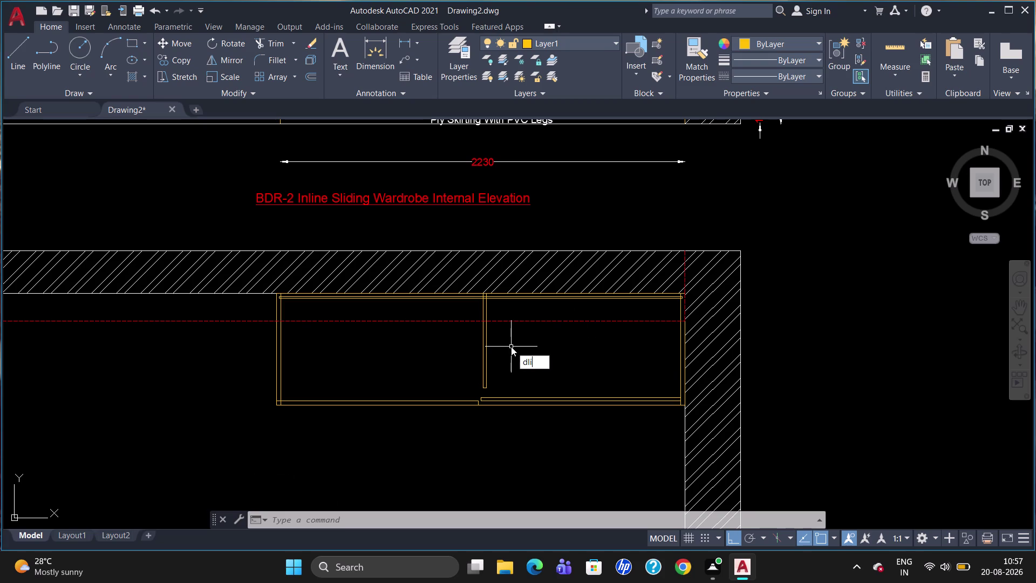
Try a linear dimension between the plan's top corners, abandoning two attempts.
key(Return)
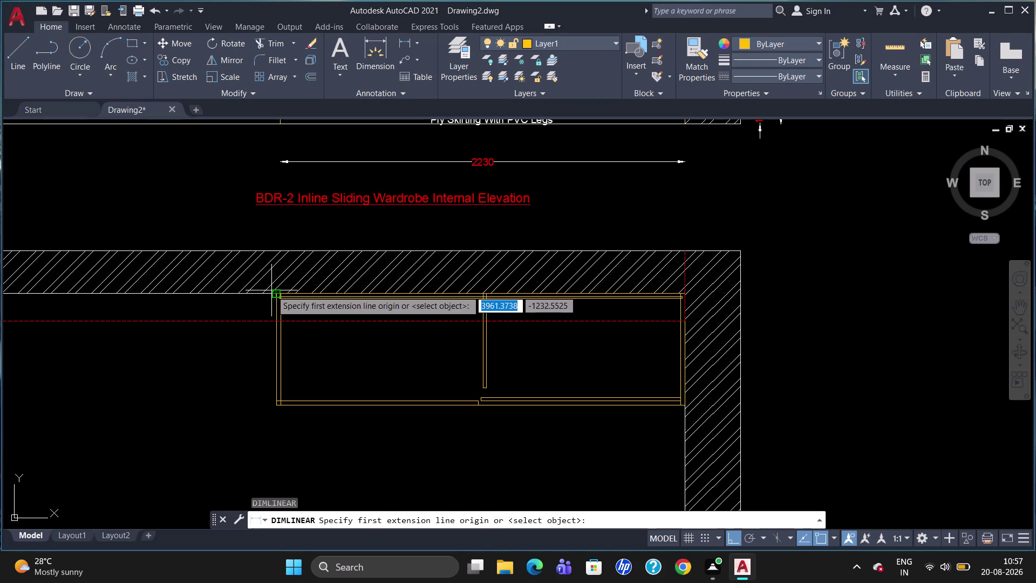
click(272, 291)
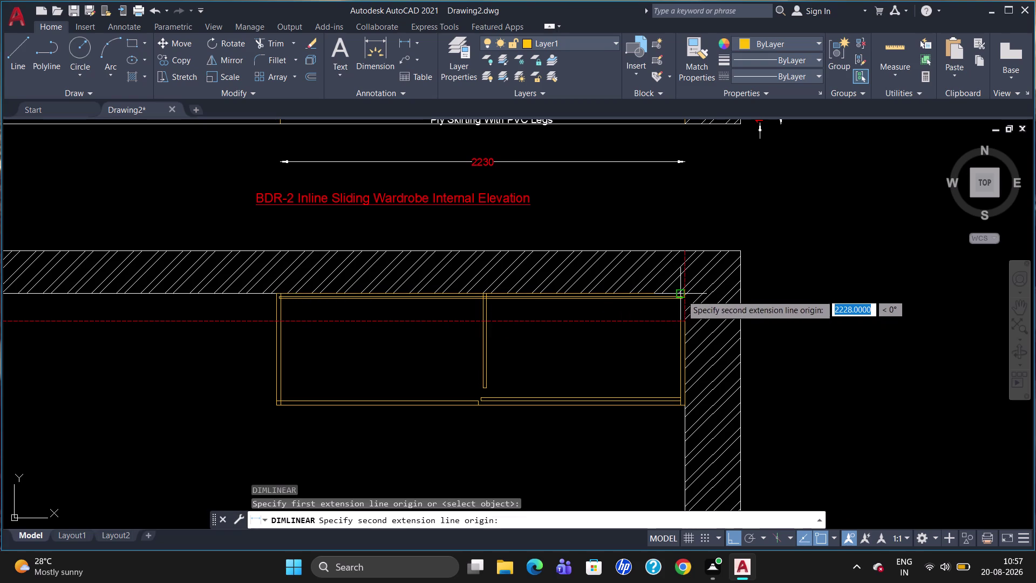
click(687, 293)
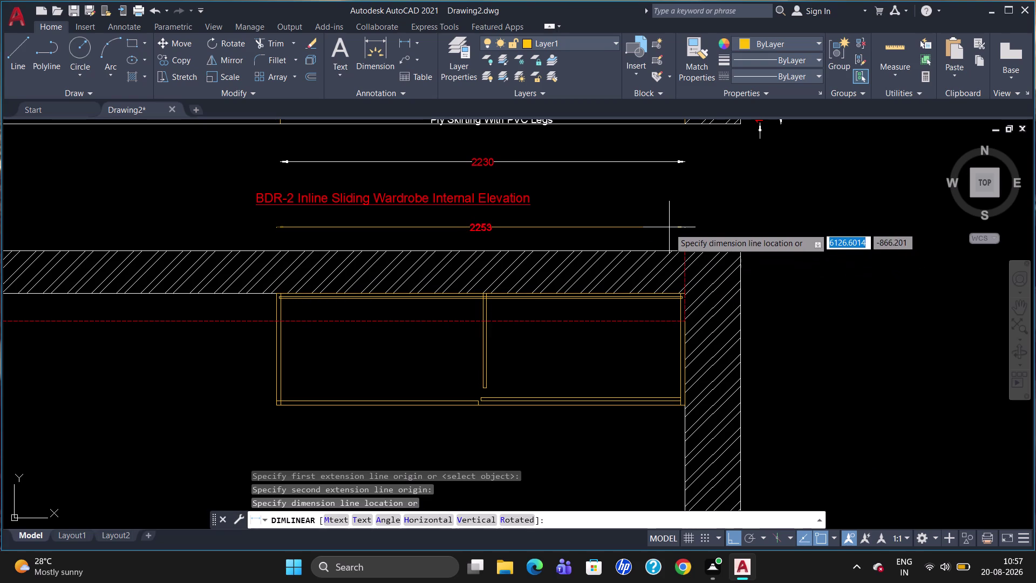
key(Escape)
scroll(up, 3)
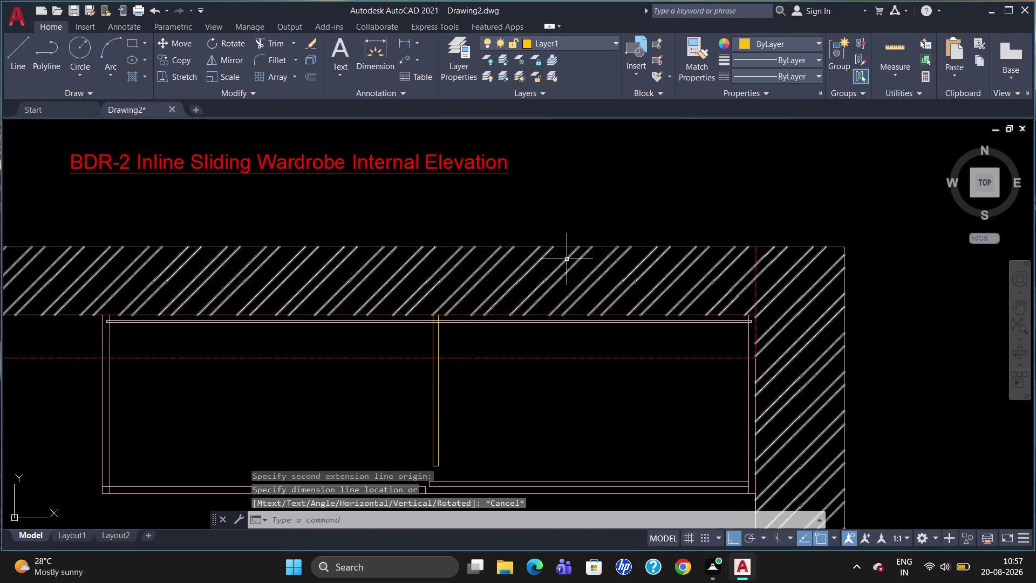
text(dli)
key(Return)
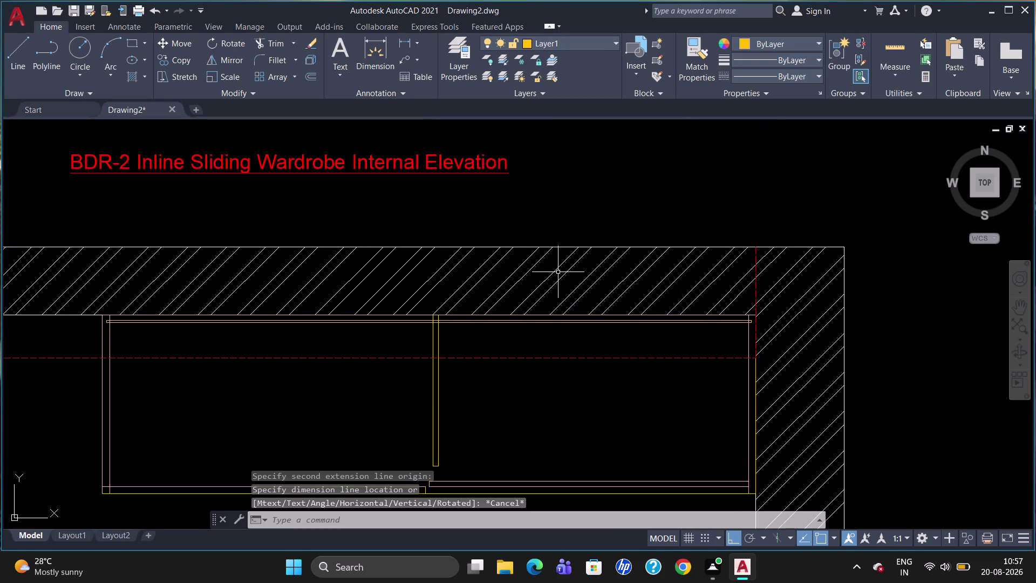
click(100, 314)
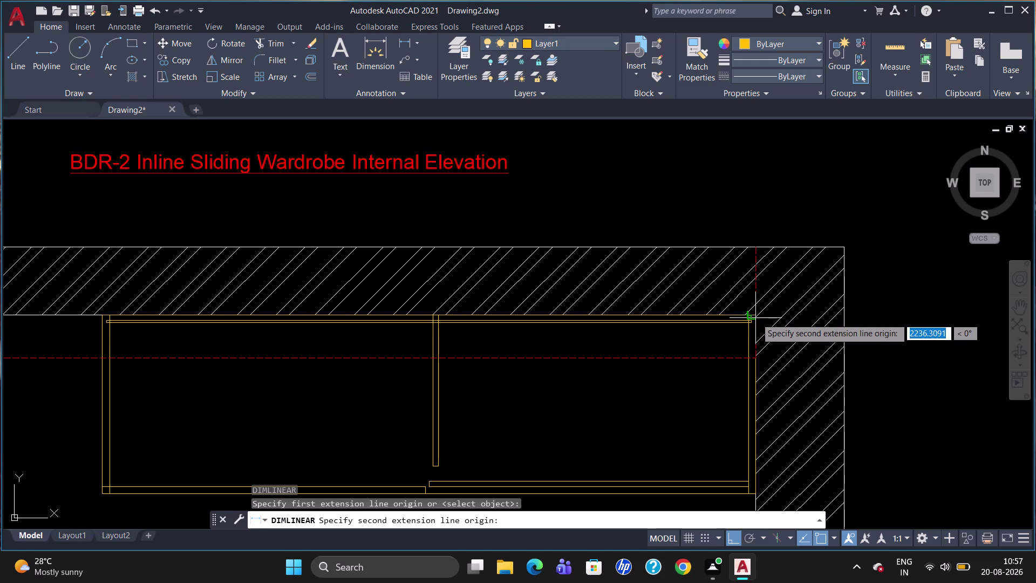
click(759, 318)
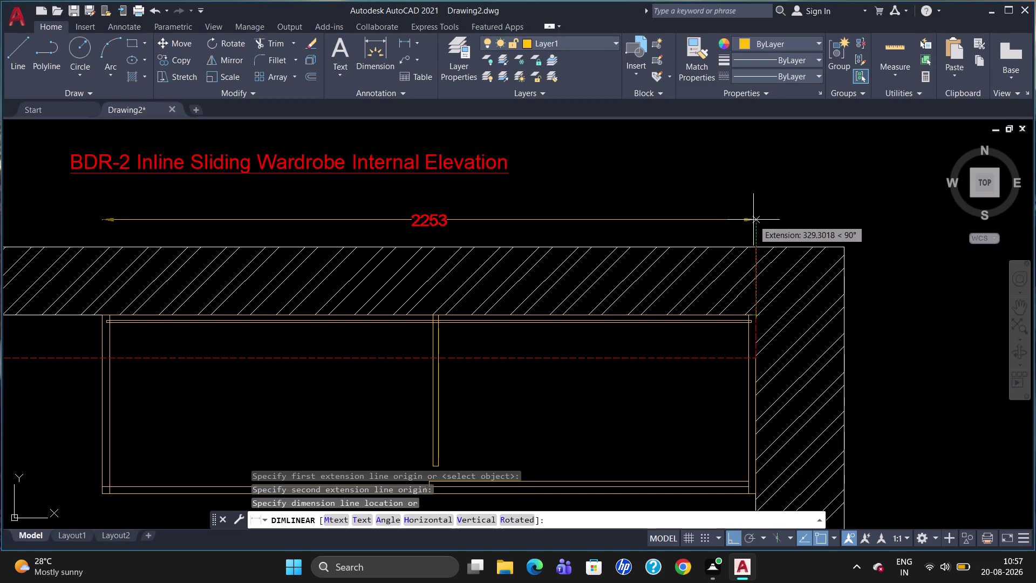
key(Escape)
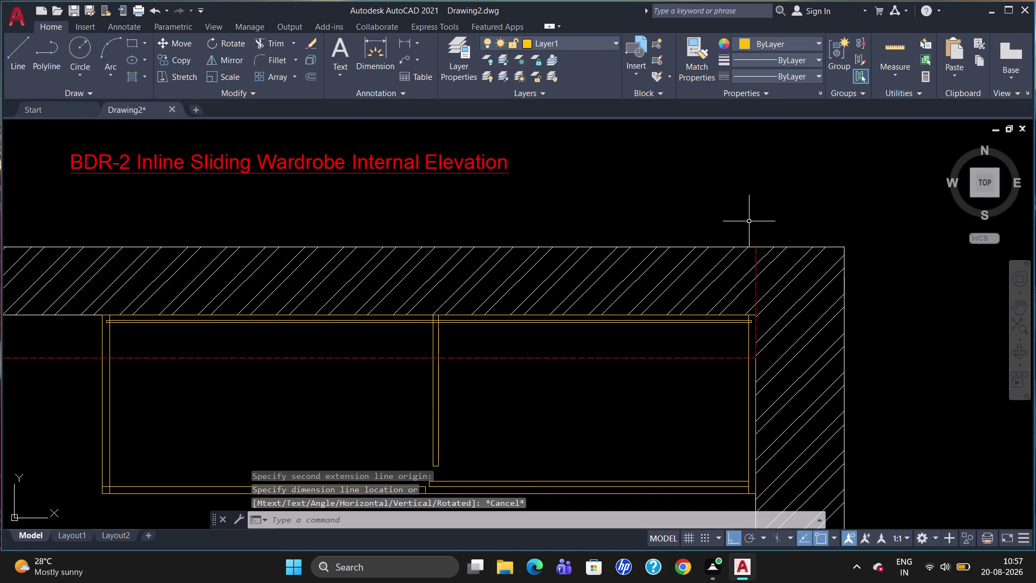
Retry the DLI dimension across the plan top, abandoning the 2228 and unfinished attempts.
key(d)
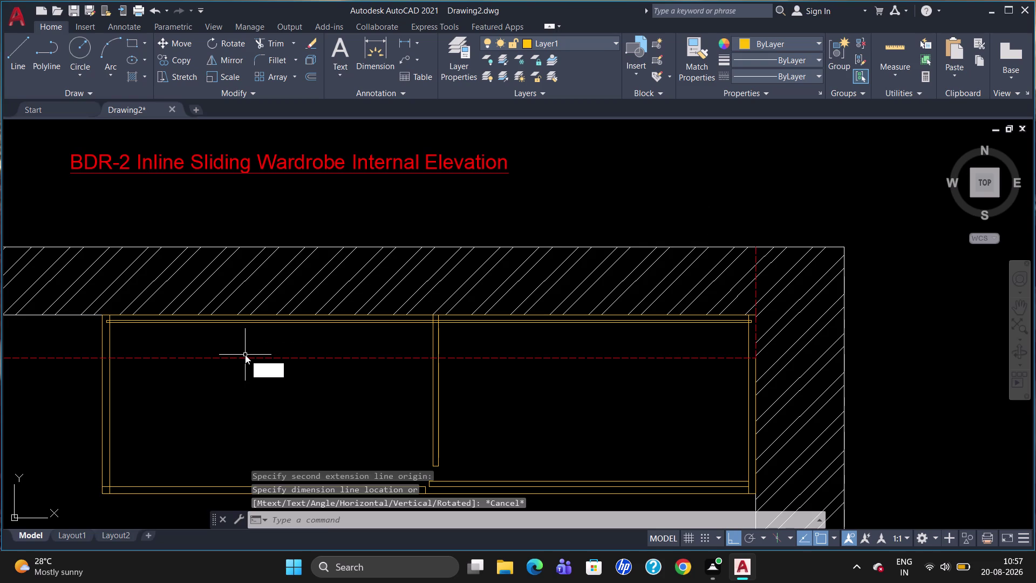
text(li)
key(Return)
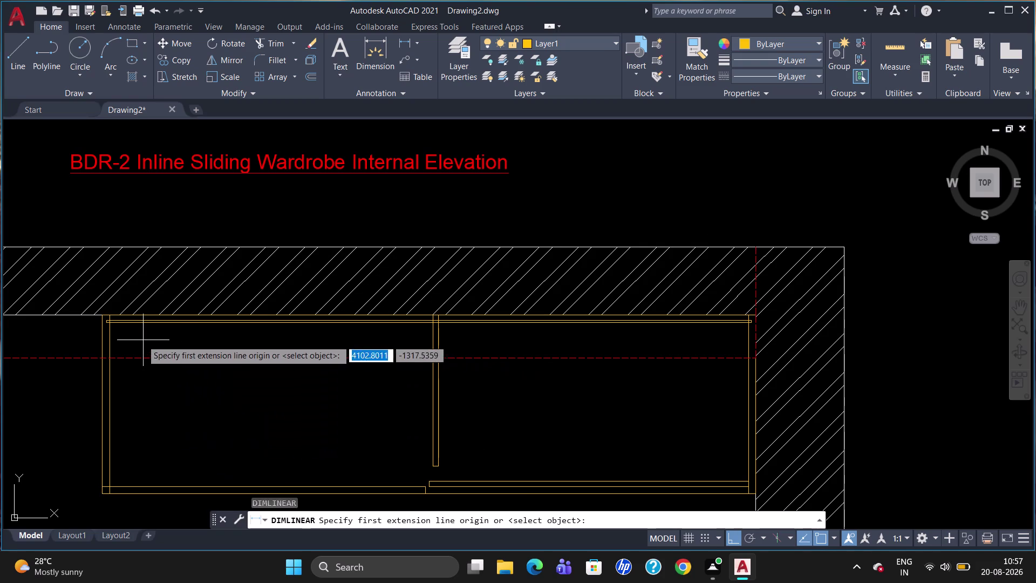
click(114, 314)
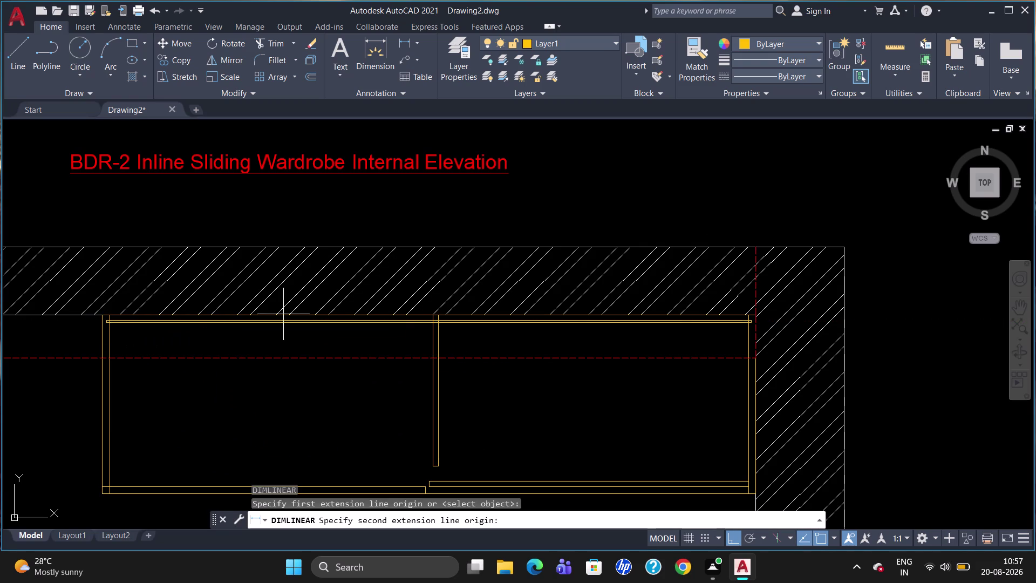
click(757, 313)
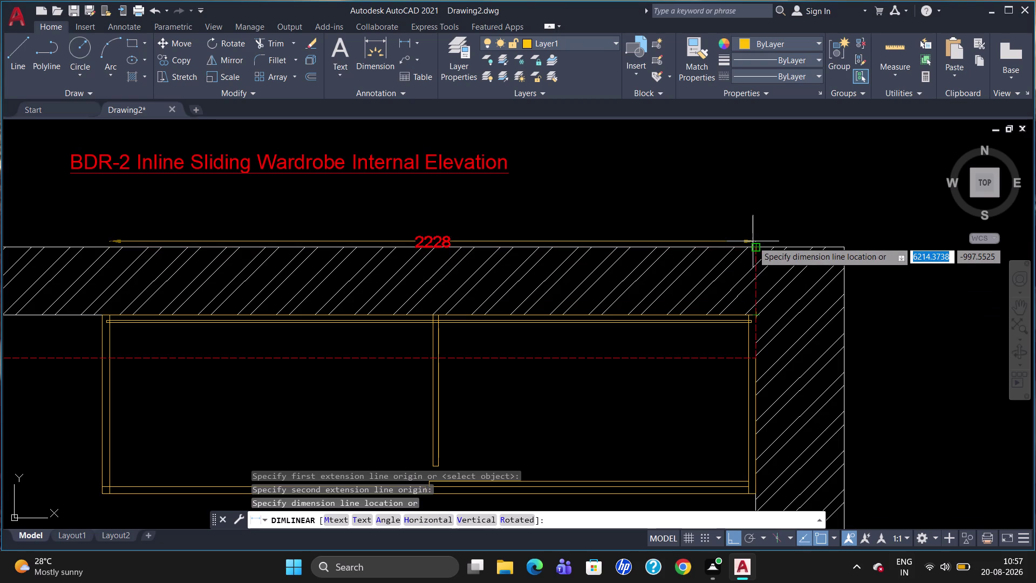
key(Escape)
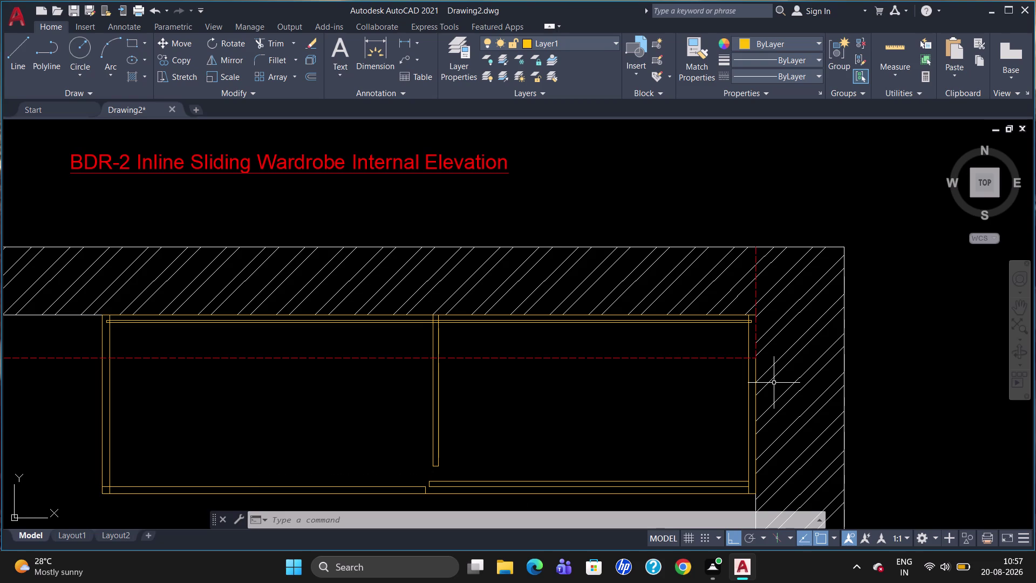
key(s)
key(BackSpace)
text(dli)
key(Return)
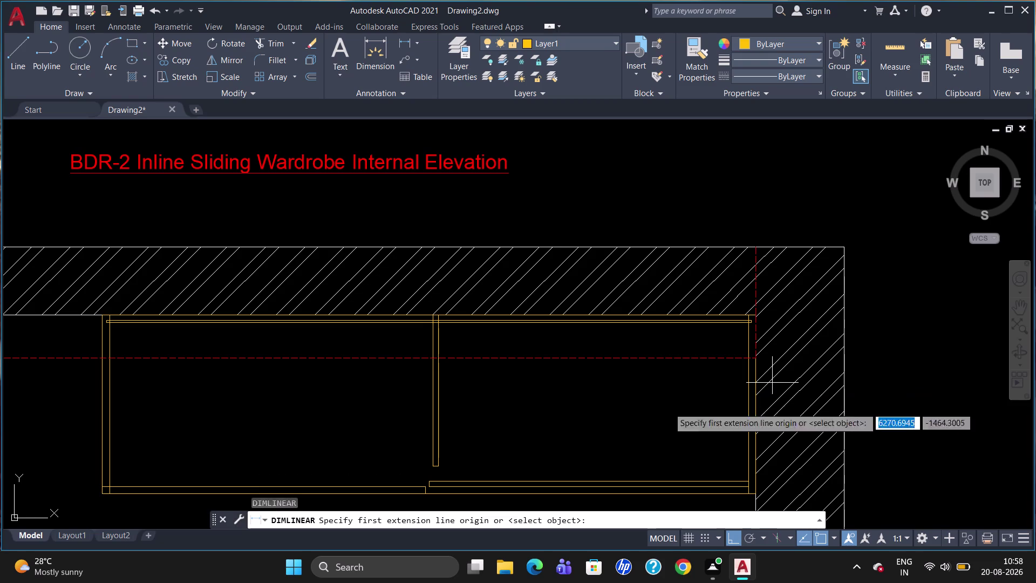
click(105, 317)
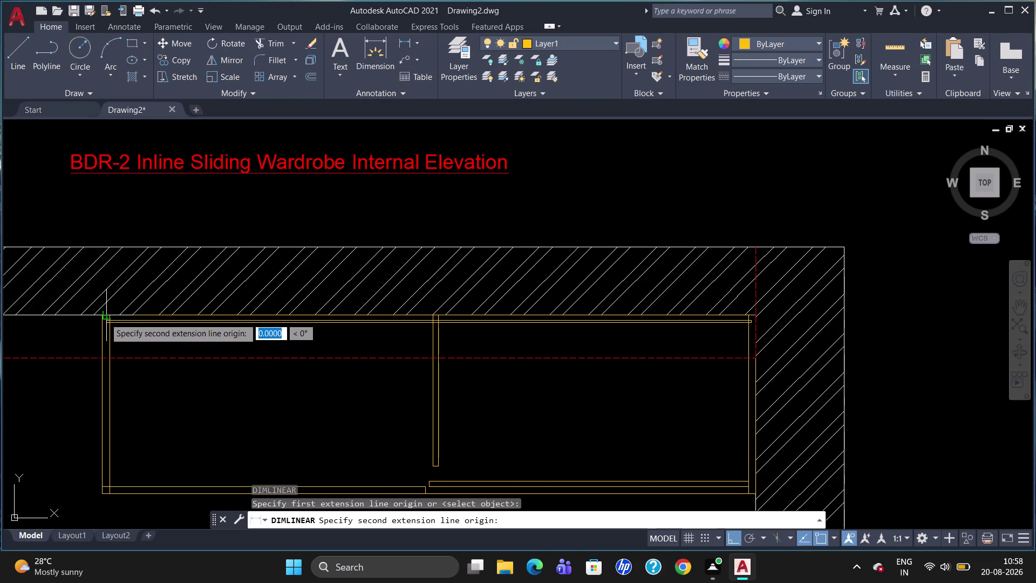
key(Escape)
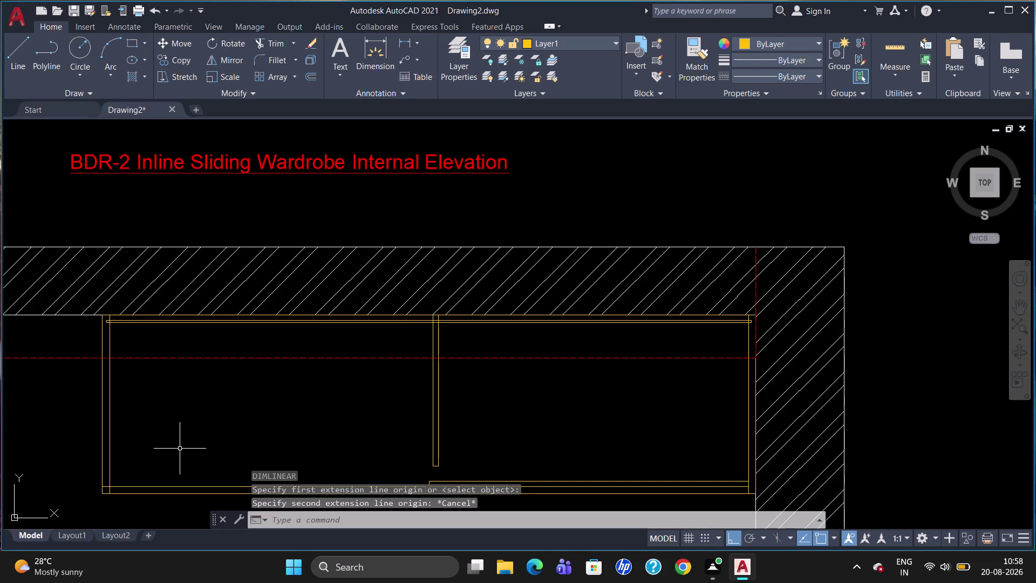
key(Escape)
Place the 2253 width dimension above the plan and open its text.
text(dli)
key(Return)
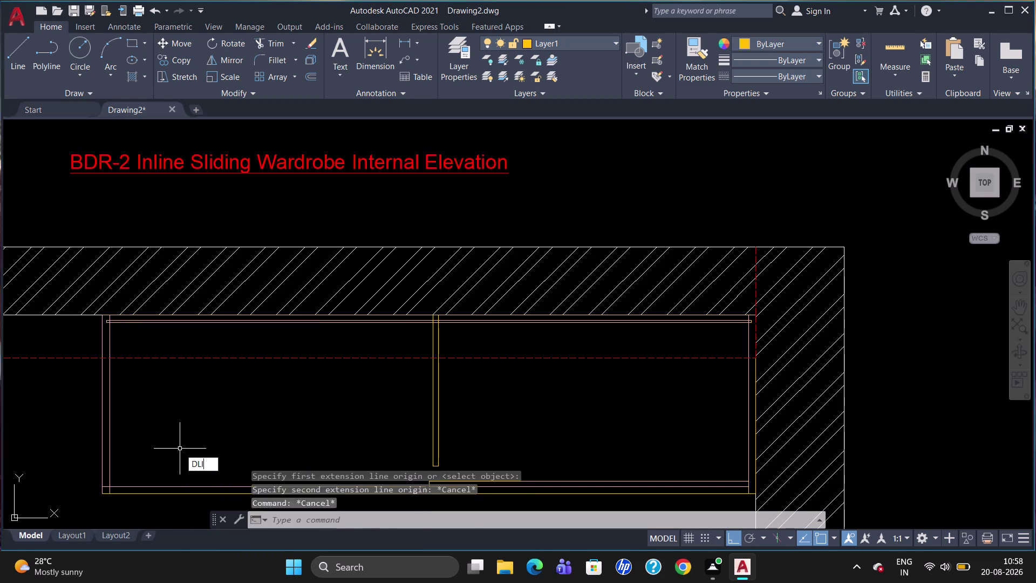
click(100, 314)
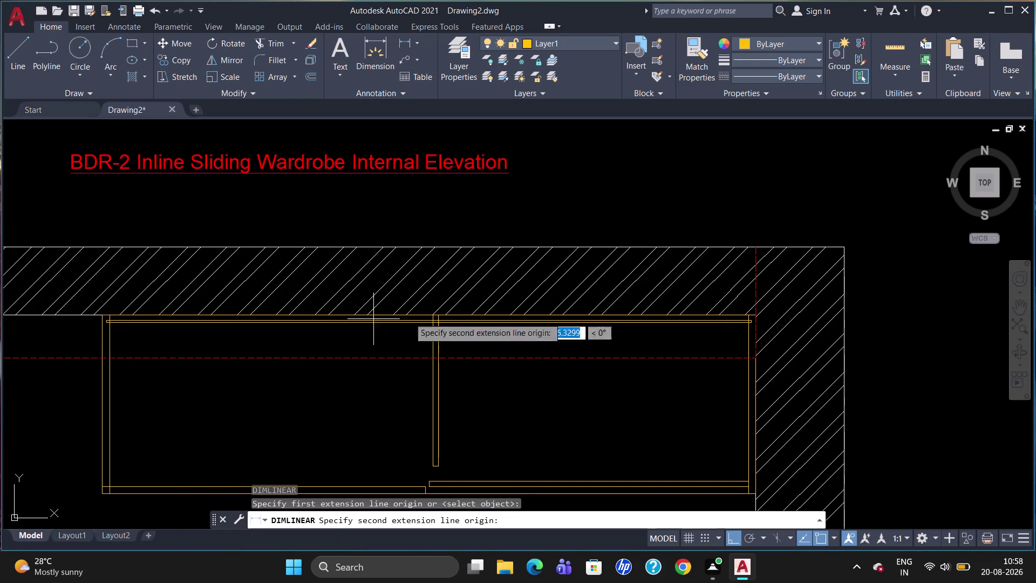
click(757, 314)
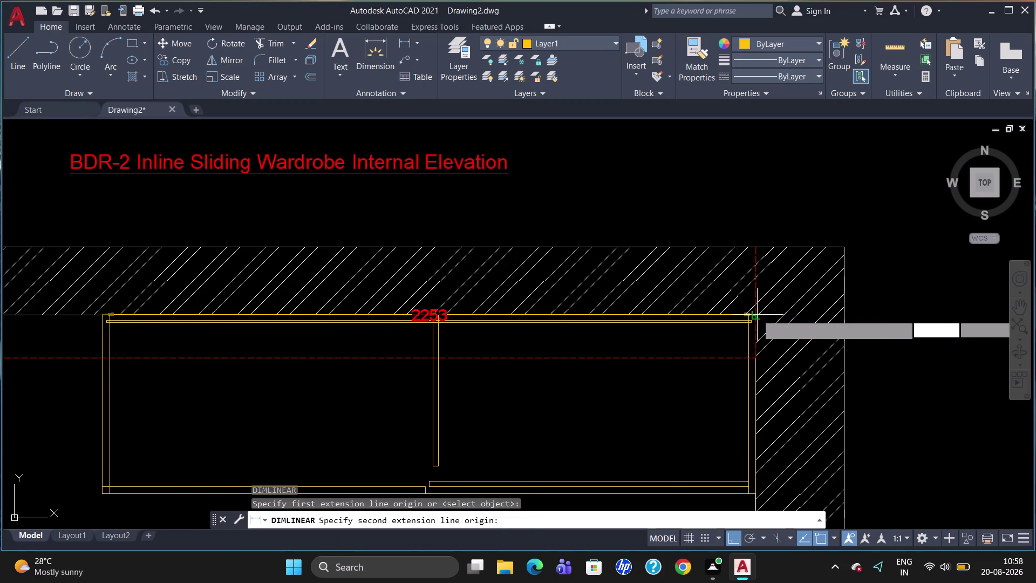
click(740, 227)
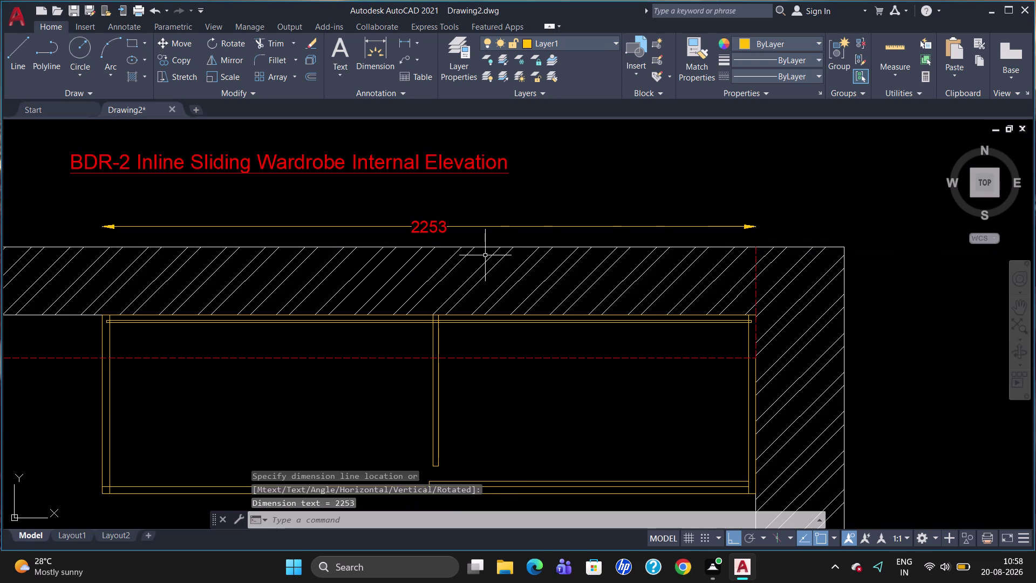
double_click(433, 227)
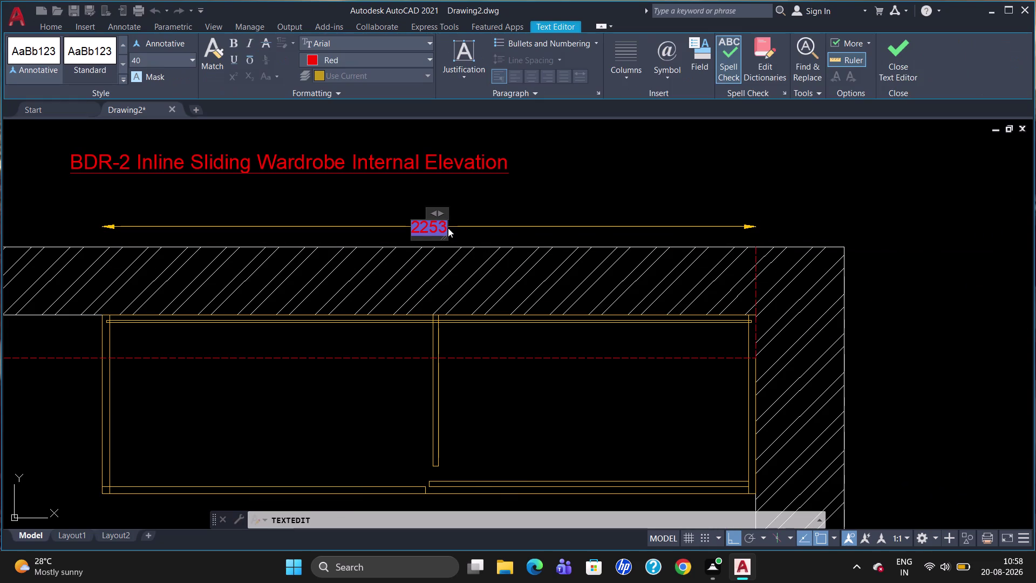
Replace the plan width dimension value 2253 with 2230.
key(Right)
key(Right)
key(BackSpace)
key(BackSpace)
key(2)
key(2)
key(3)
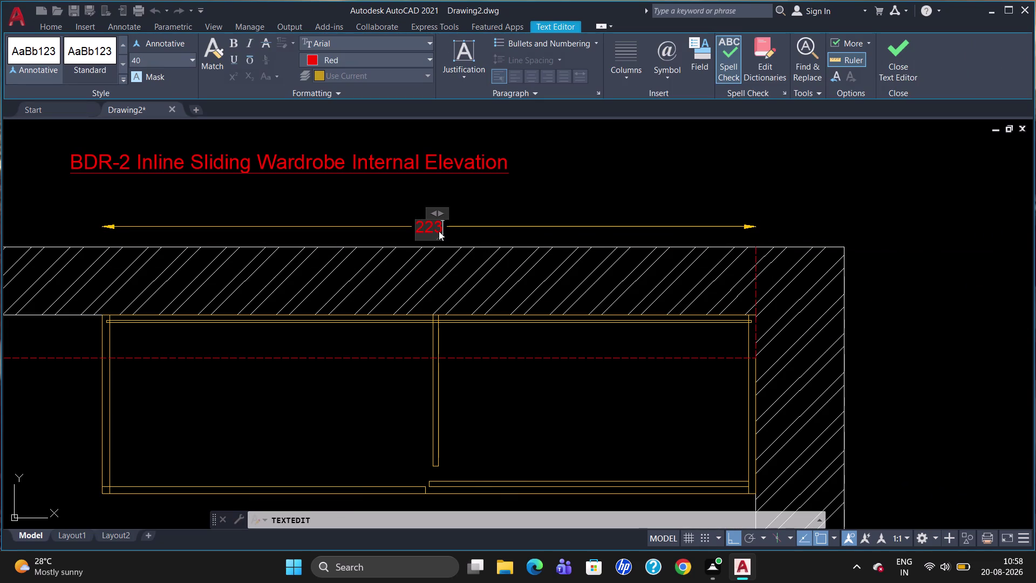
key(0)
click(390, 425)
scroll(down, 3)
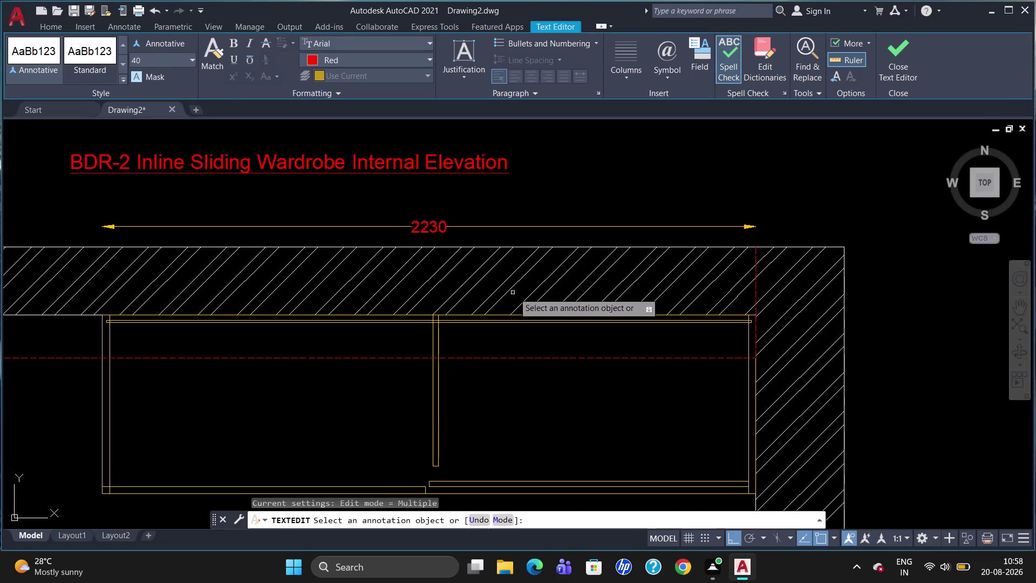
key(Escape)
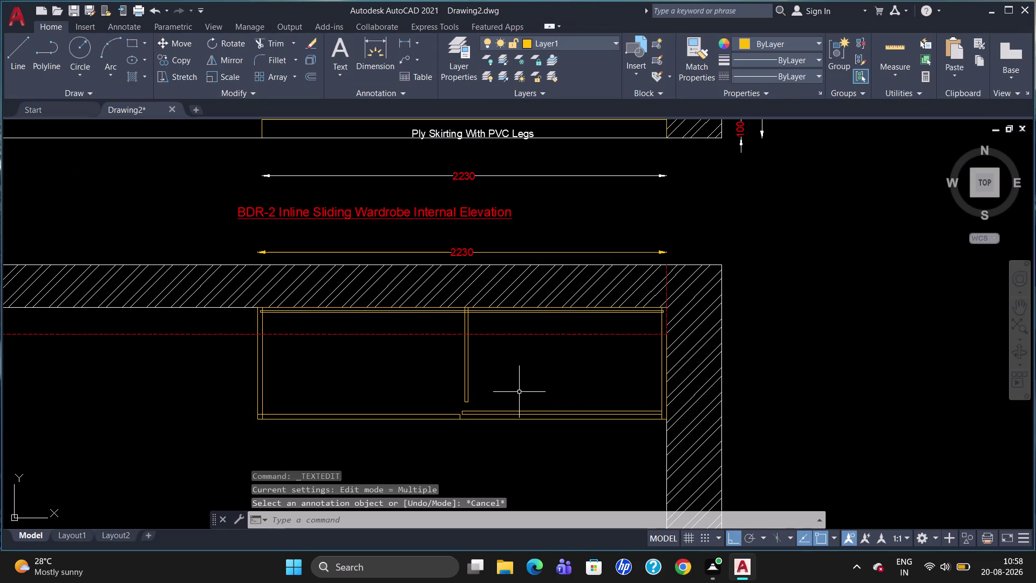
text(dli)
key(Return)
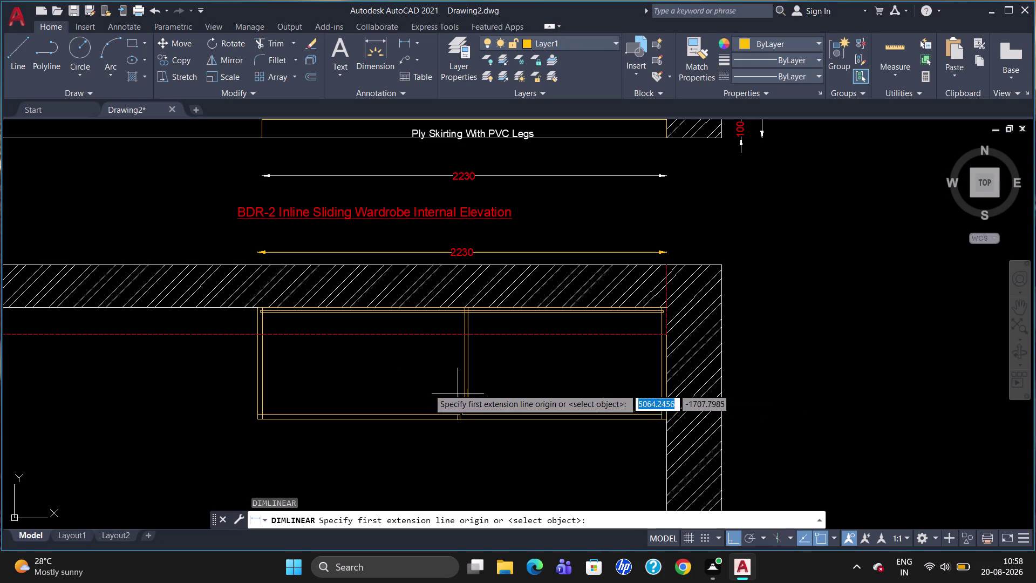
Dimension the left 25 side gap and the 18 partition thickness in red.
click(256, 377)
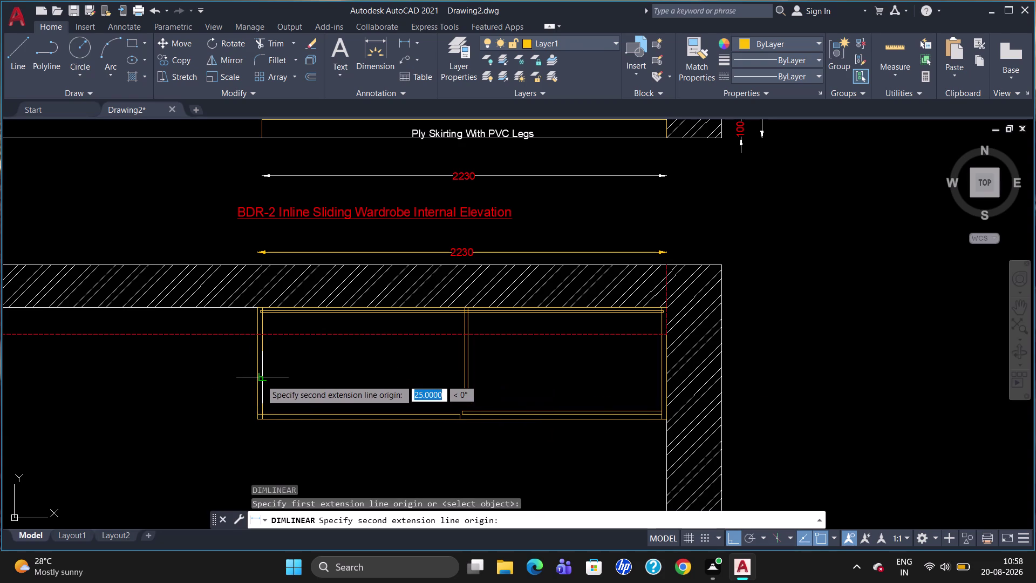
click(262, 379)
click(277, 385)
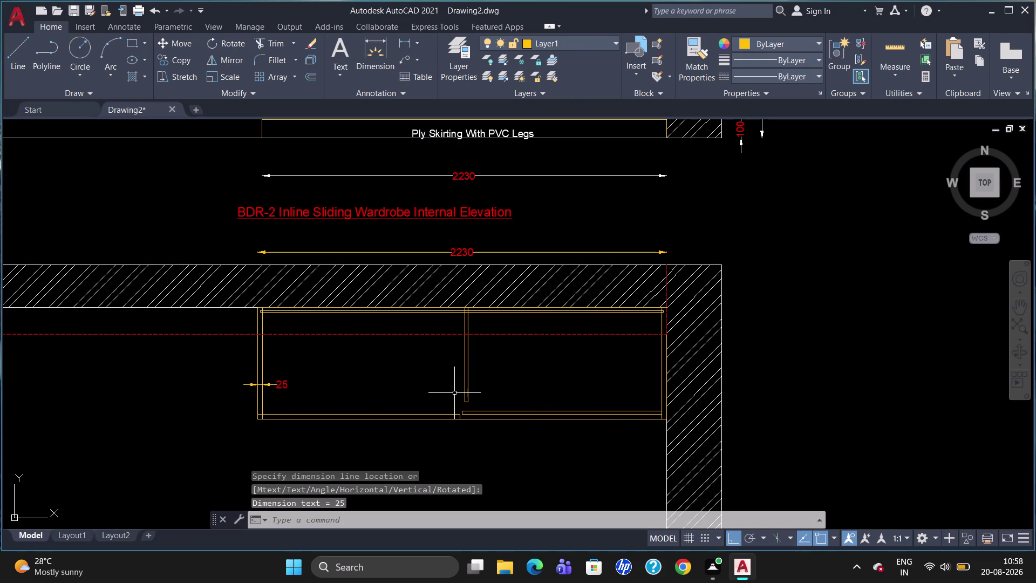
key(space)
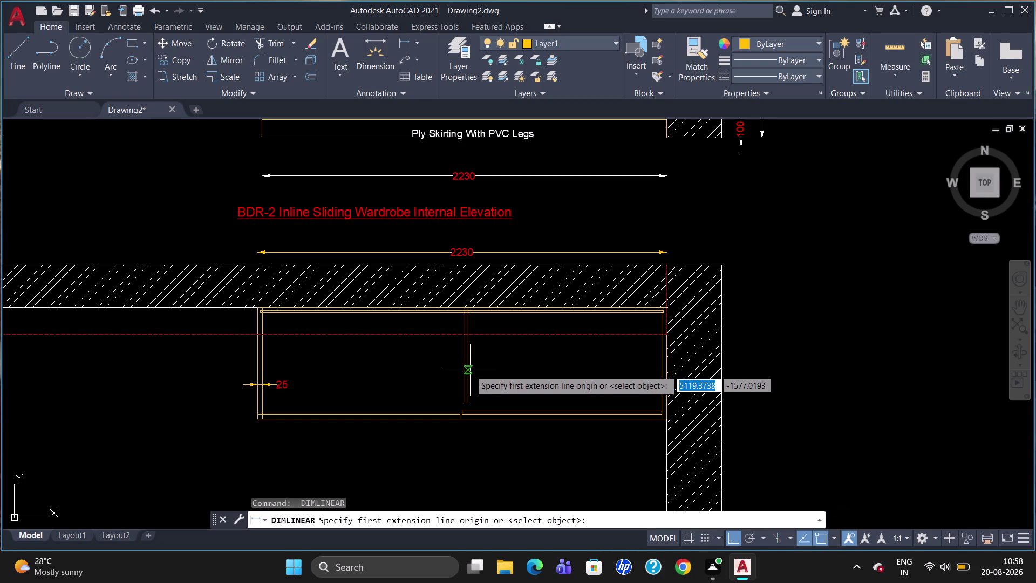
click(468, 371)
click(465, 375)
click(464, 375)
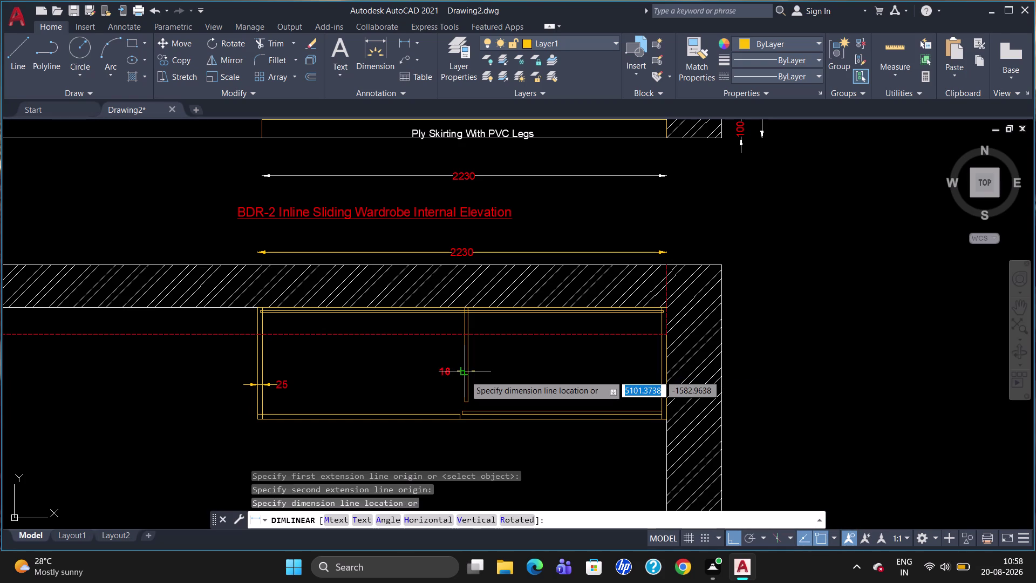
click(462, 368)
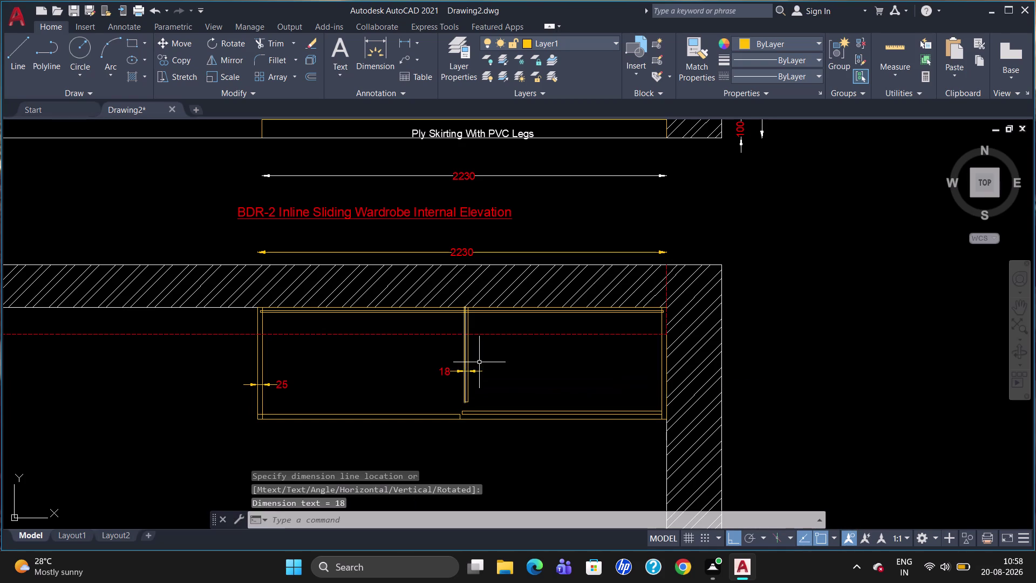
Dimension the two 8 top clearances of the wardrobe plan.
key(space)
scroll(up, 3)
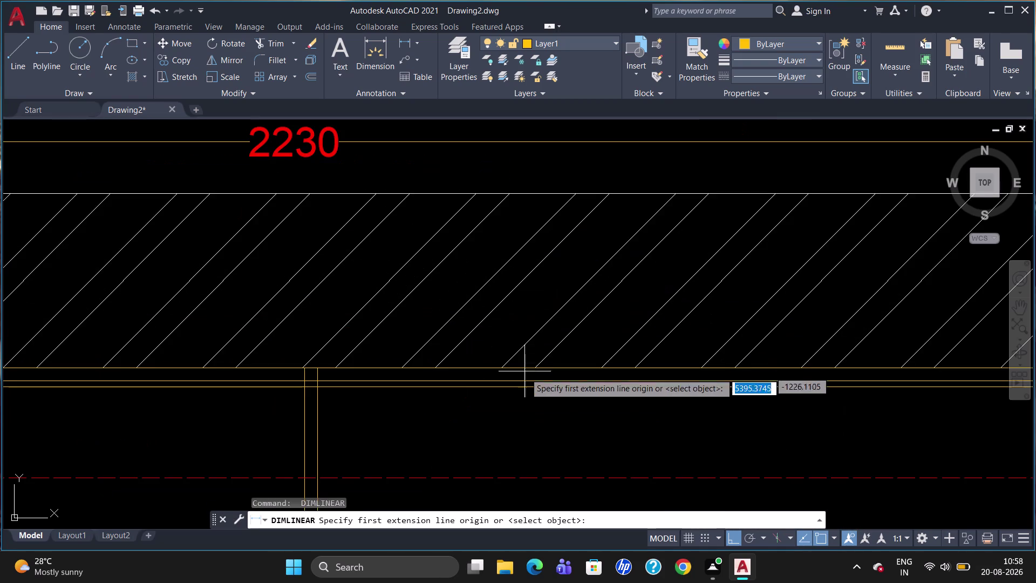
click(526, 380)
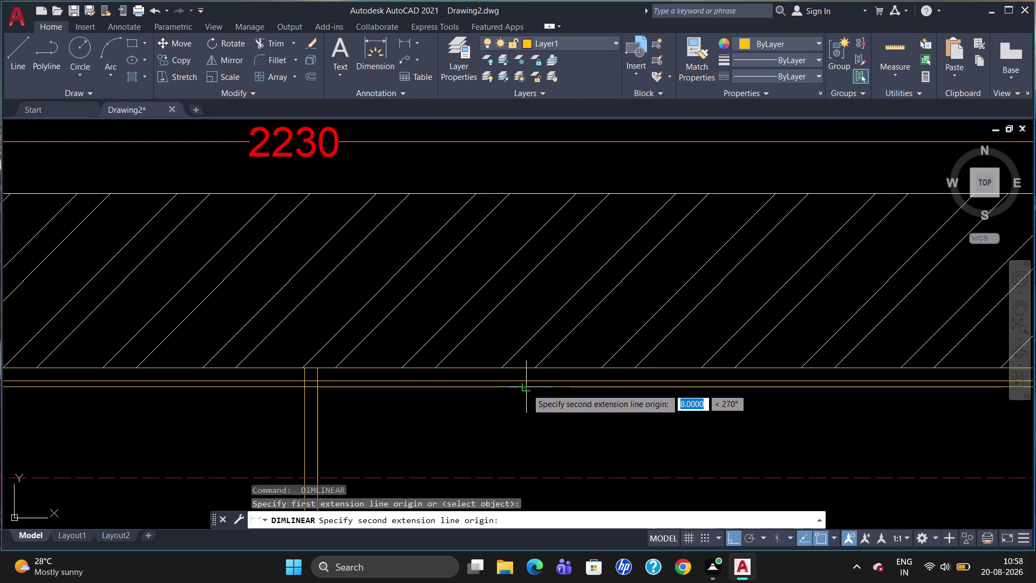
click(527, 389)
click(527, 390)
scroll(down, 3)
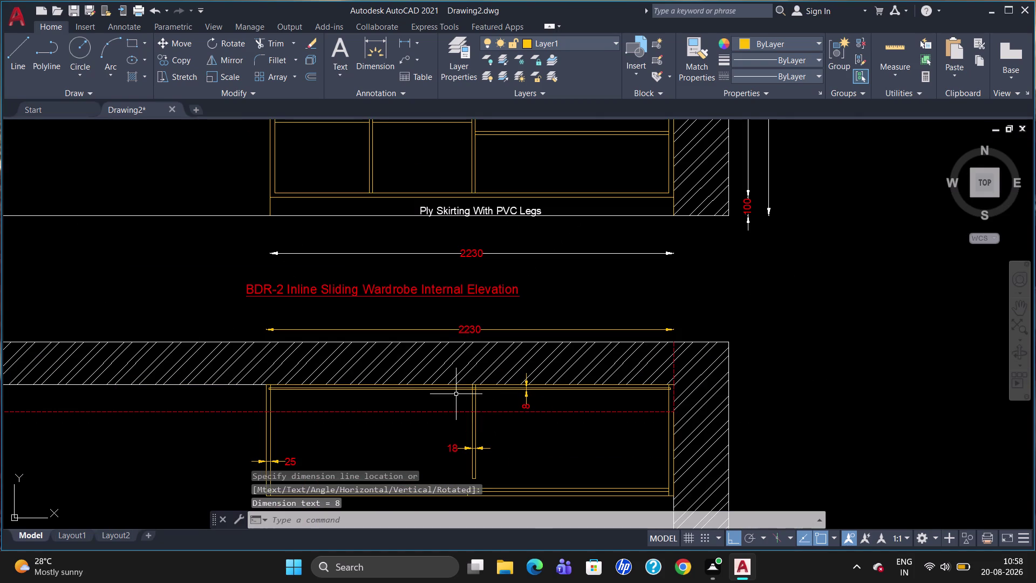
scroll(up, 3)
key(space)
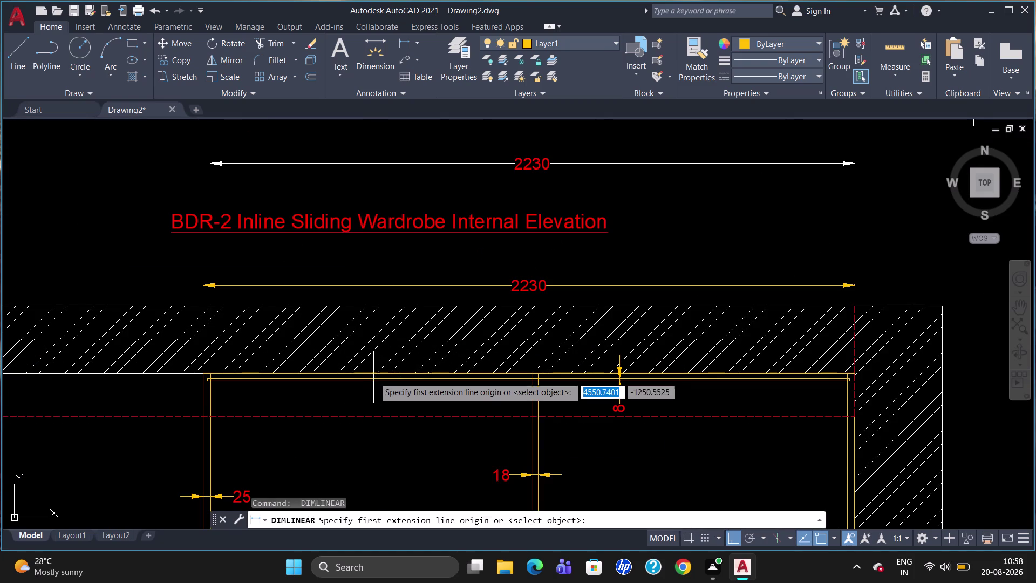
scroll(up, 3)
click(374, 378)
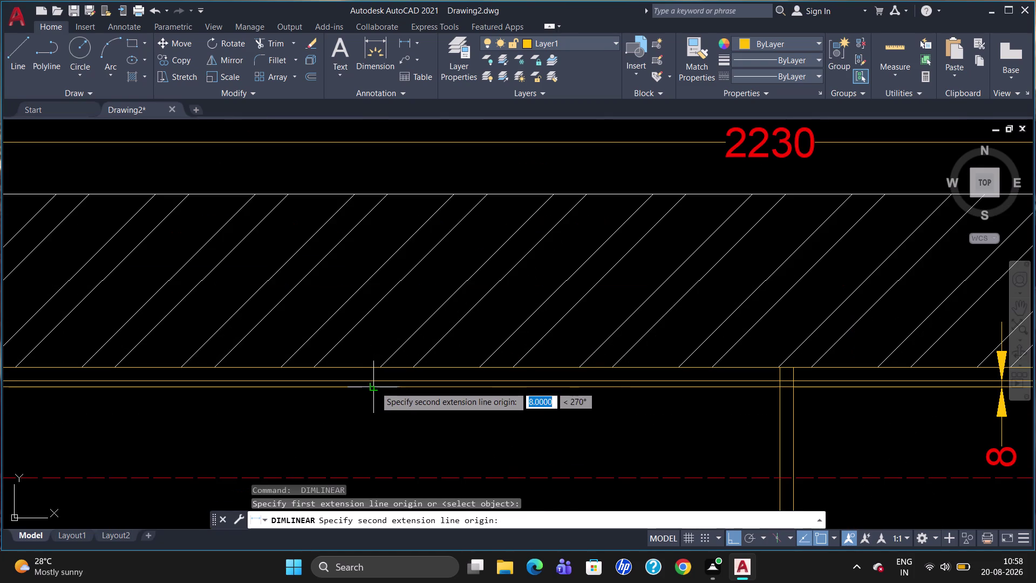
click(376, 387)
click(375, 391)
scroll(down, 3)
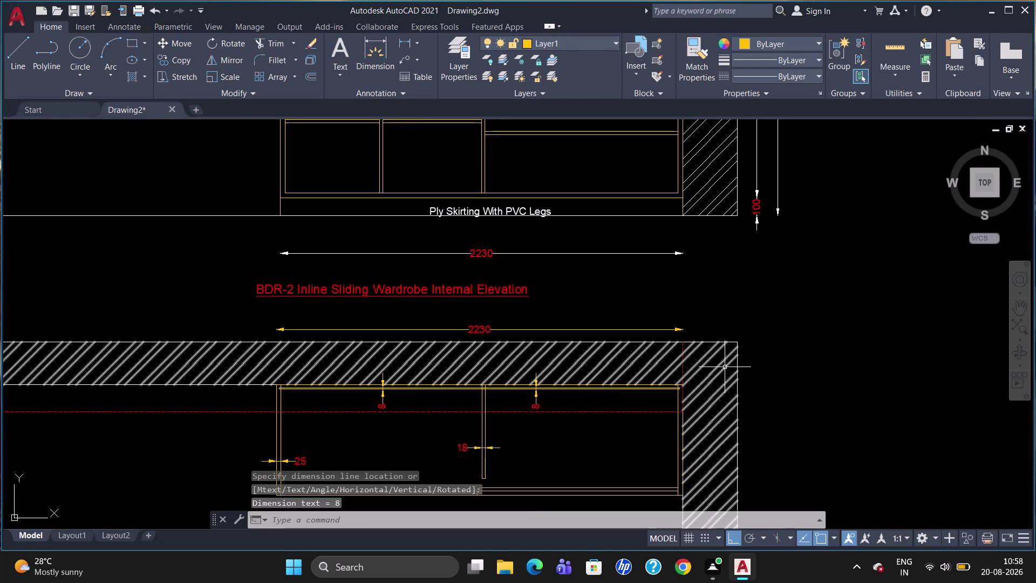
scroll(down, 3)
scroll(up, 3)
Dimension the right 25 side gap and end the dimension command.
key(space)
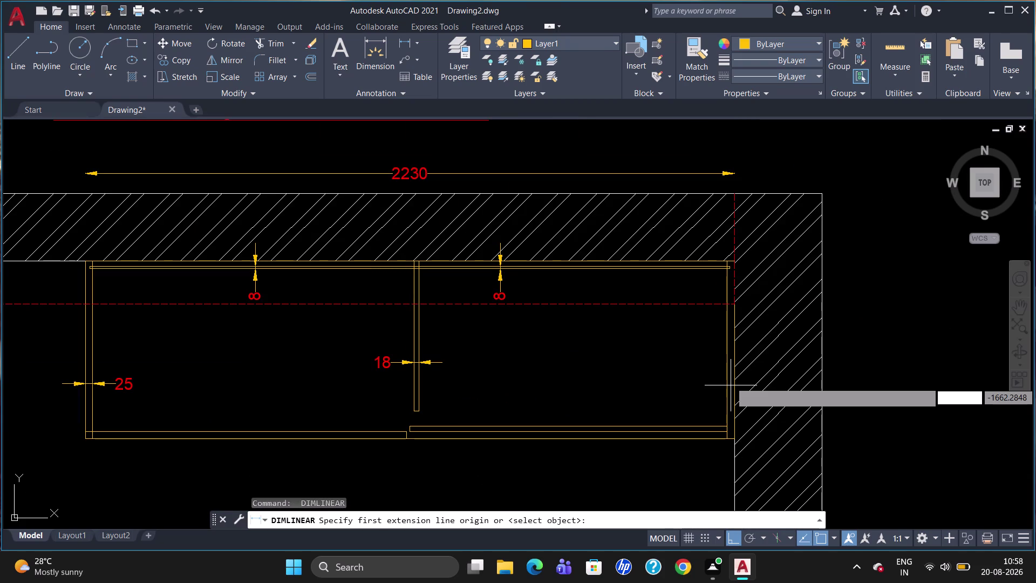
click(730, 373)
click(729, 375)
click(715, 380)
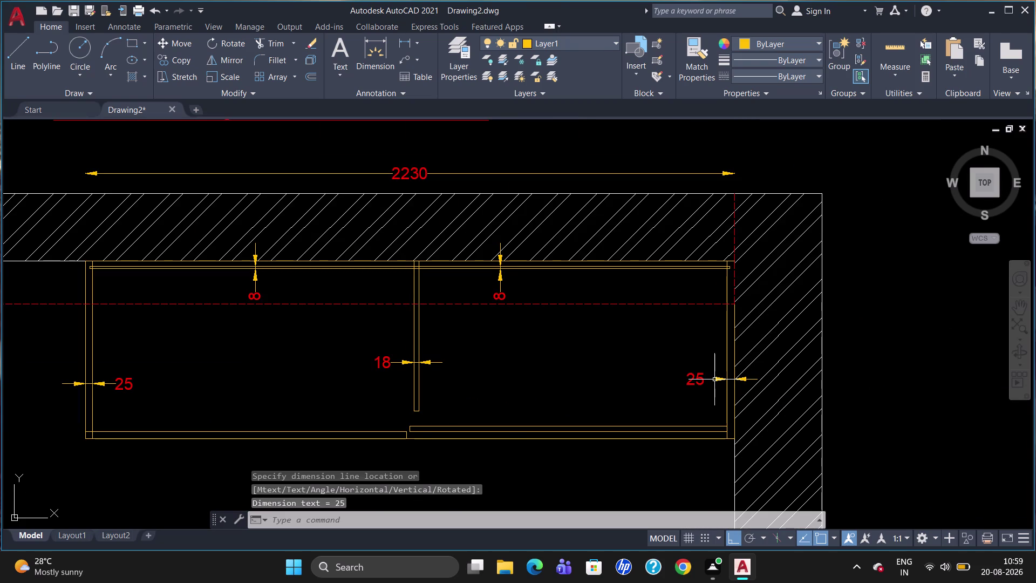
key(Escape)
Start two vertical linear dimensions along the wardrobe's right edge, cancelling both.
text(d)
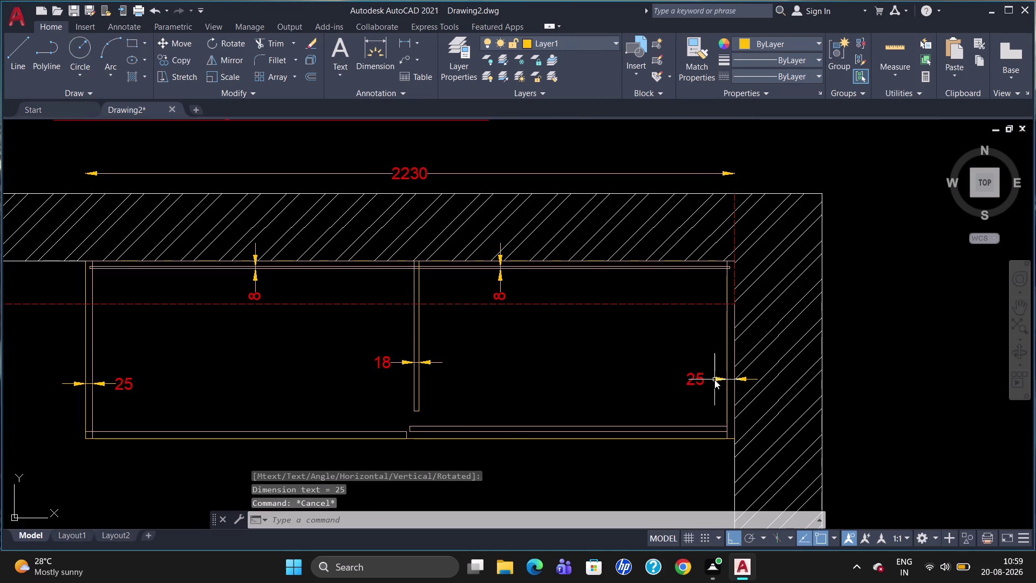
text(li)
key(Return)
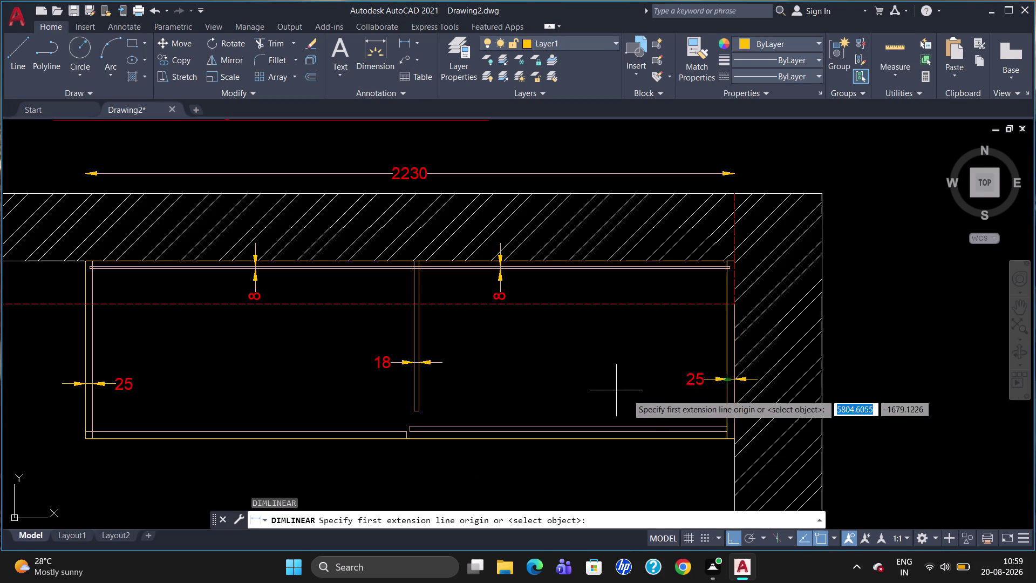
click(735, 263)
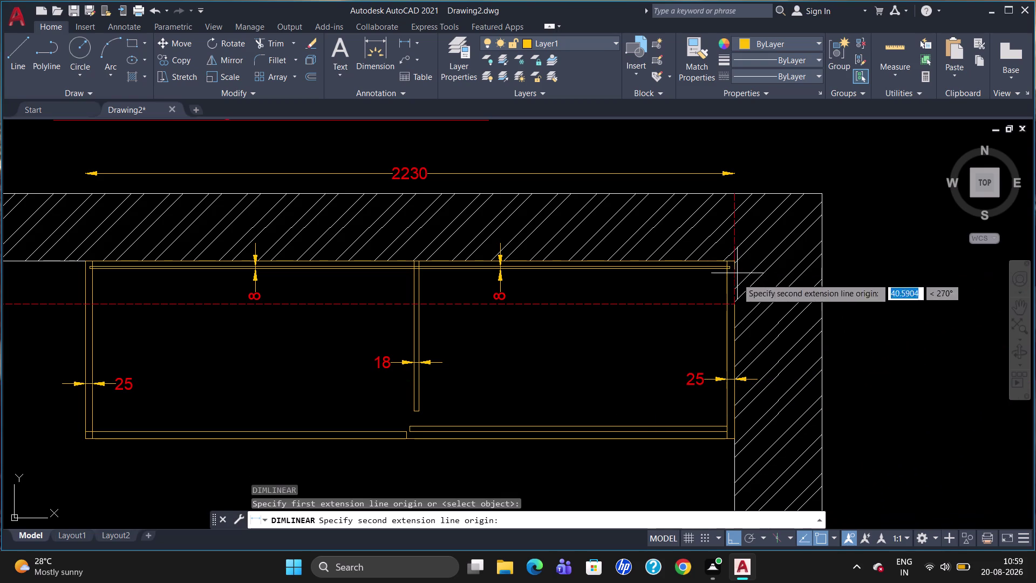
click(737, 440)
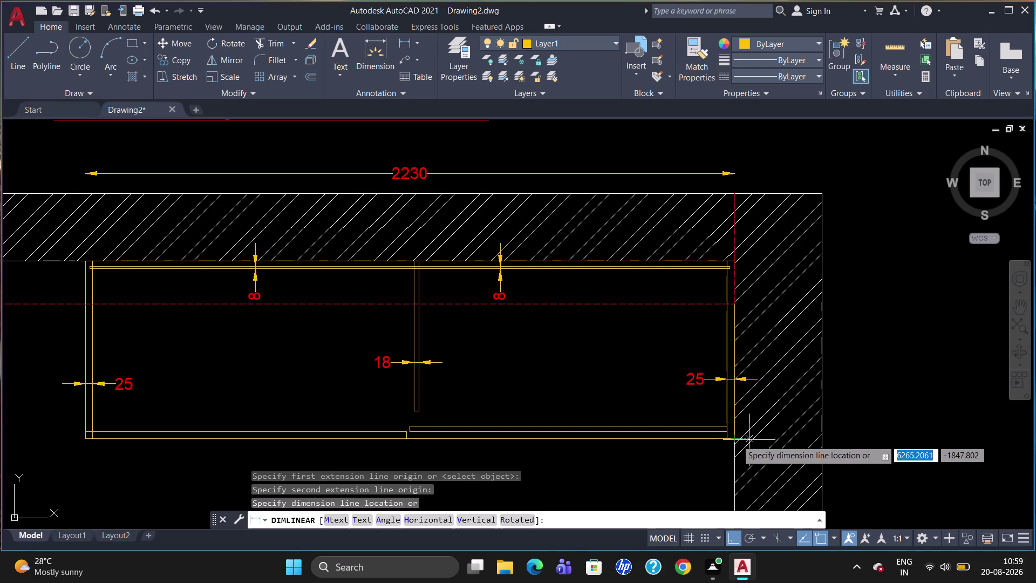
key(Escape)
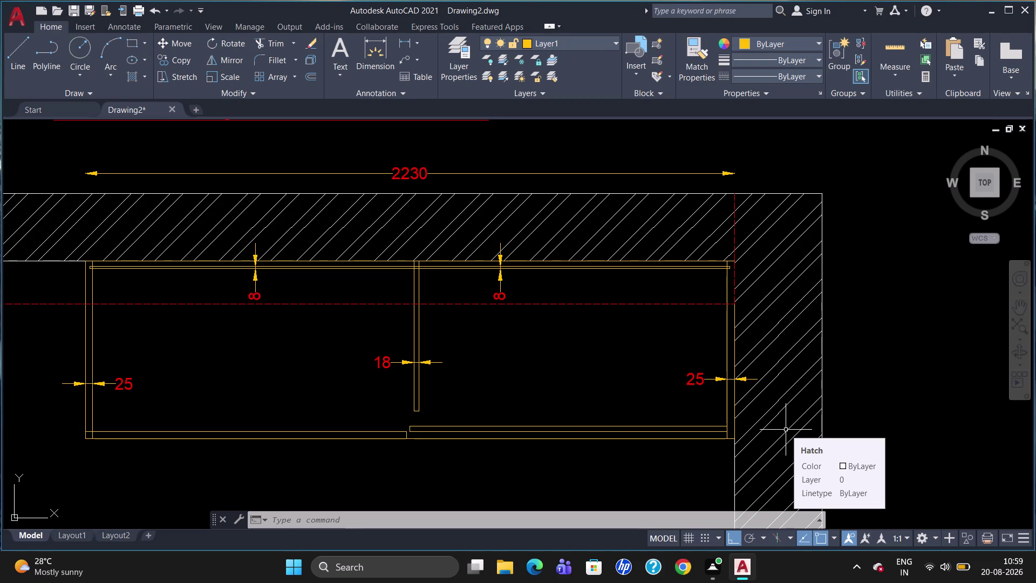
key(d)
text(li)
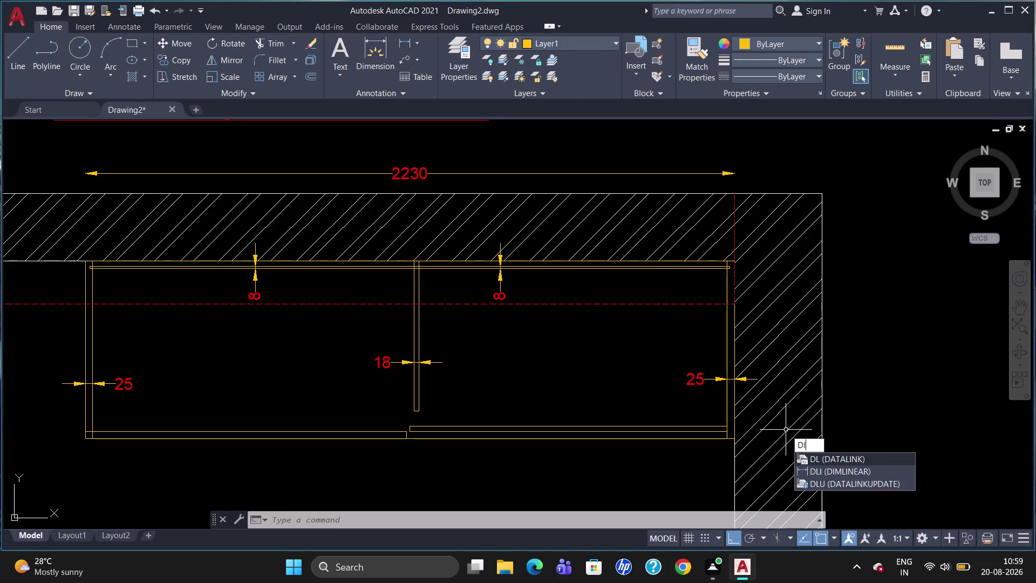
key(Return)
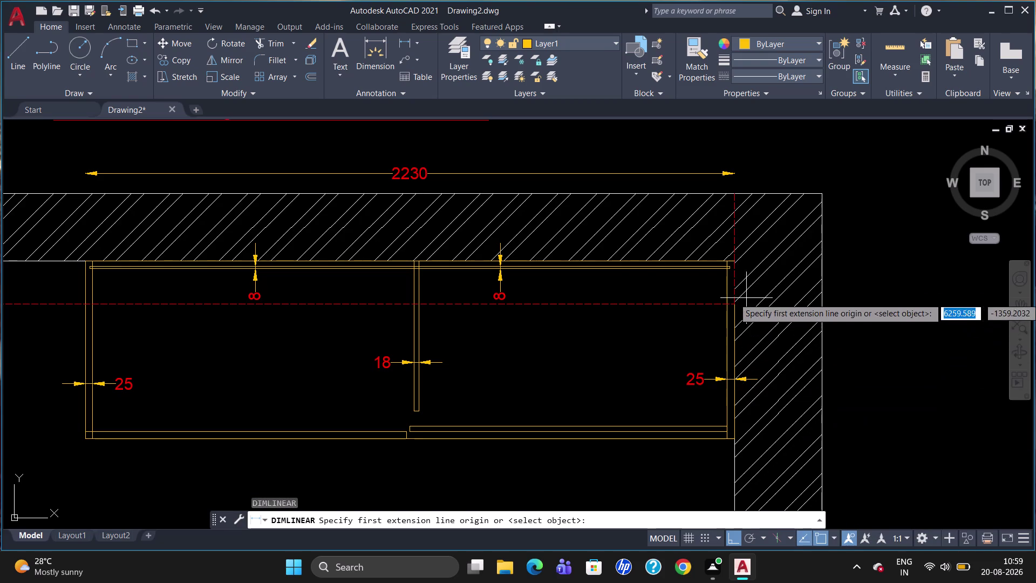
click(727, 261)
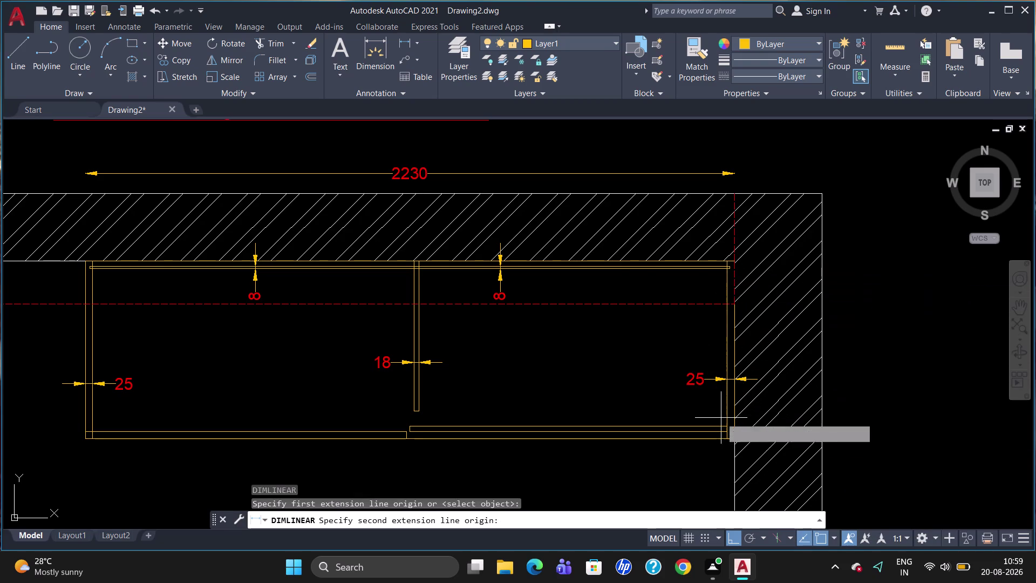
click(725, 438)
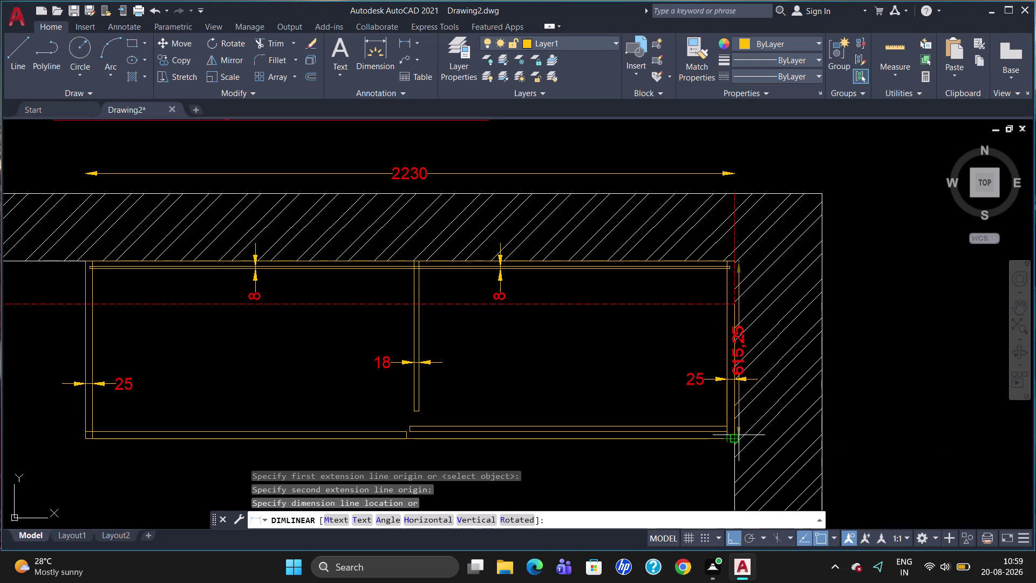
key(Escape)
Make two more abandoned vertical dimension attempts on the right panel.
text(dl)
key(i)
key(Return)
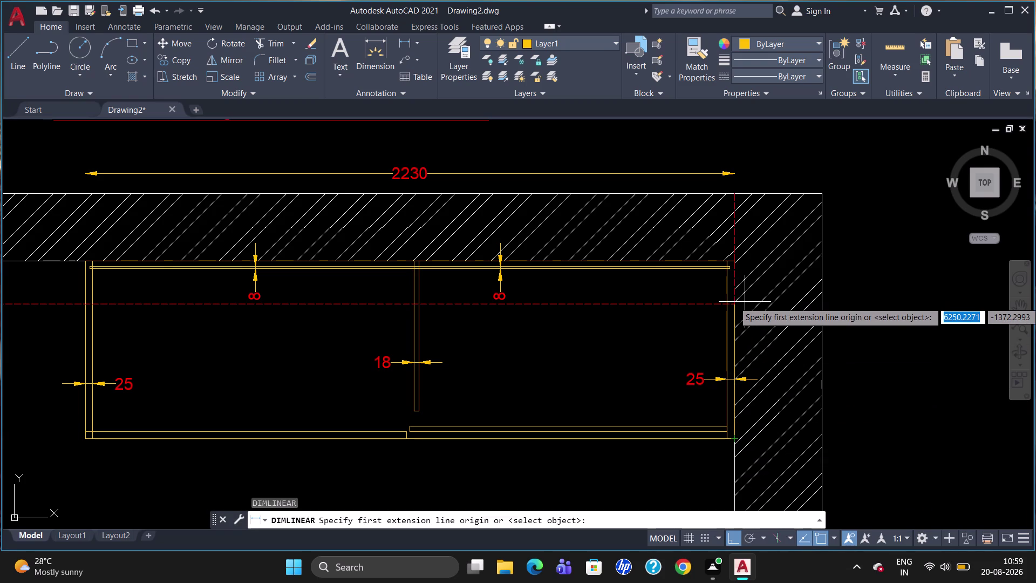
click(727, 261)
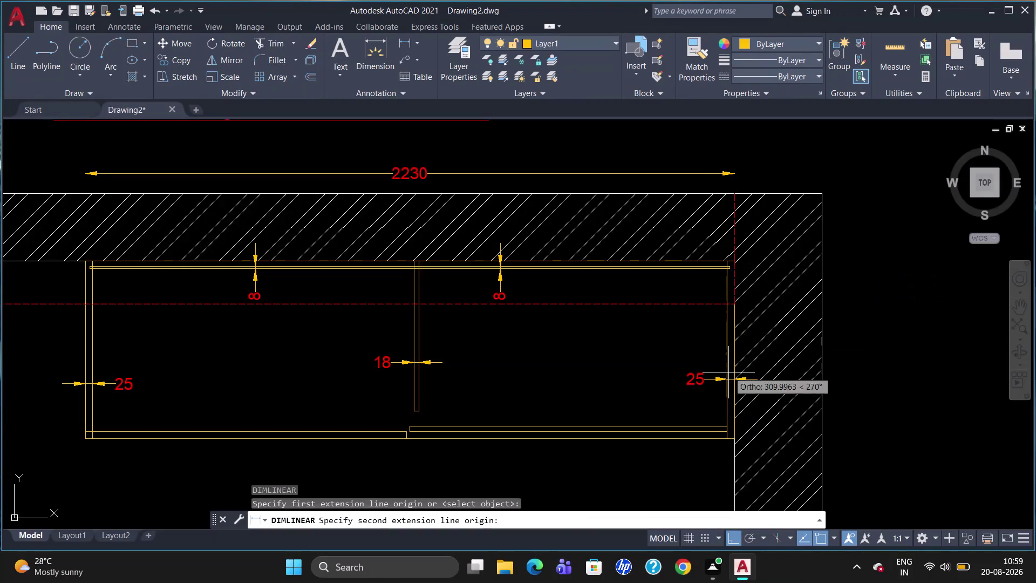
click(727, 426)
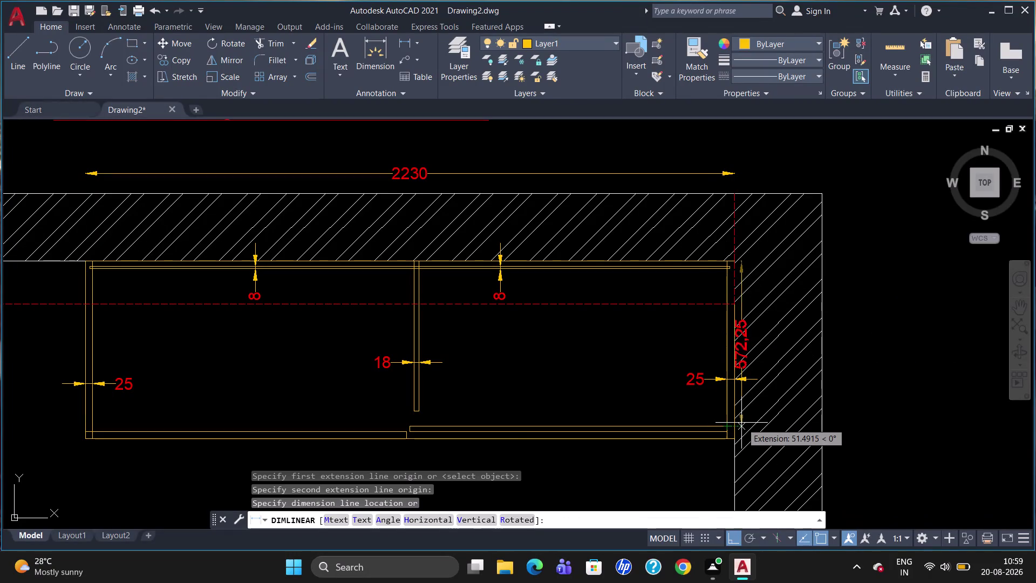
key(Escape)
text(d)
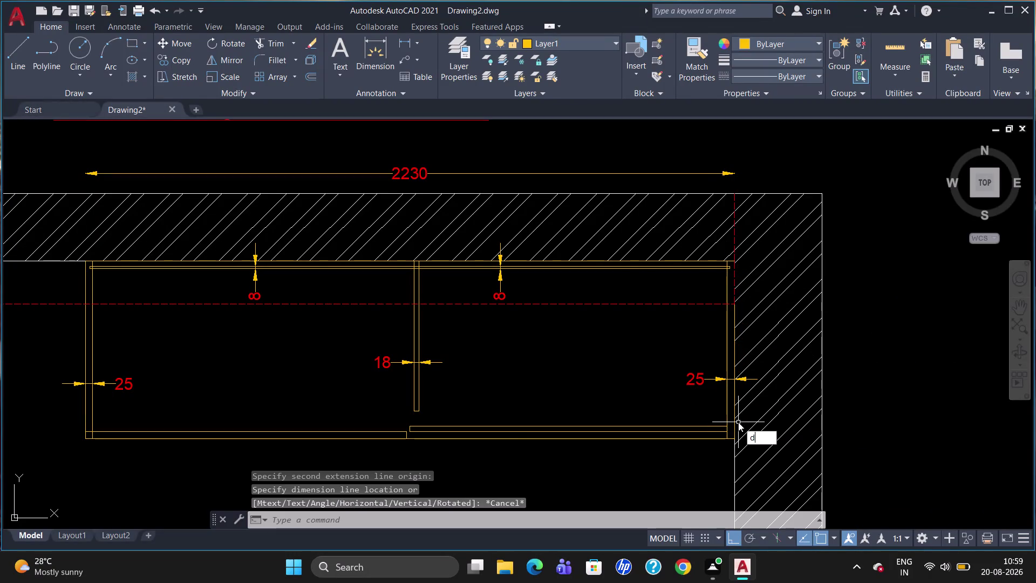
text(li)
key(Return)
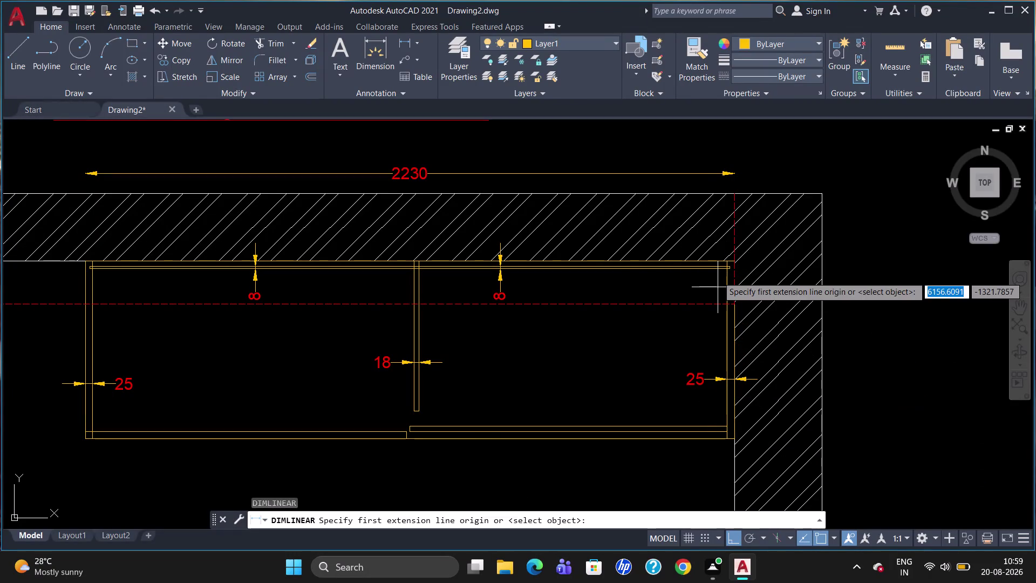
click(737, 306)
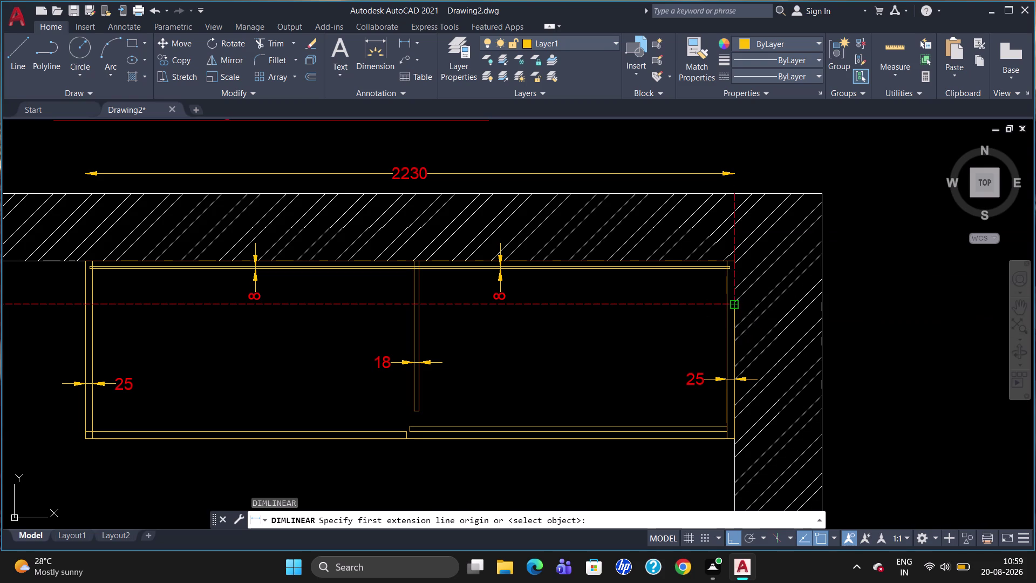
click(732, 441)
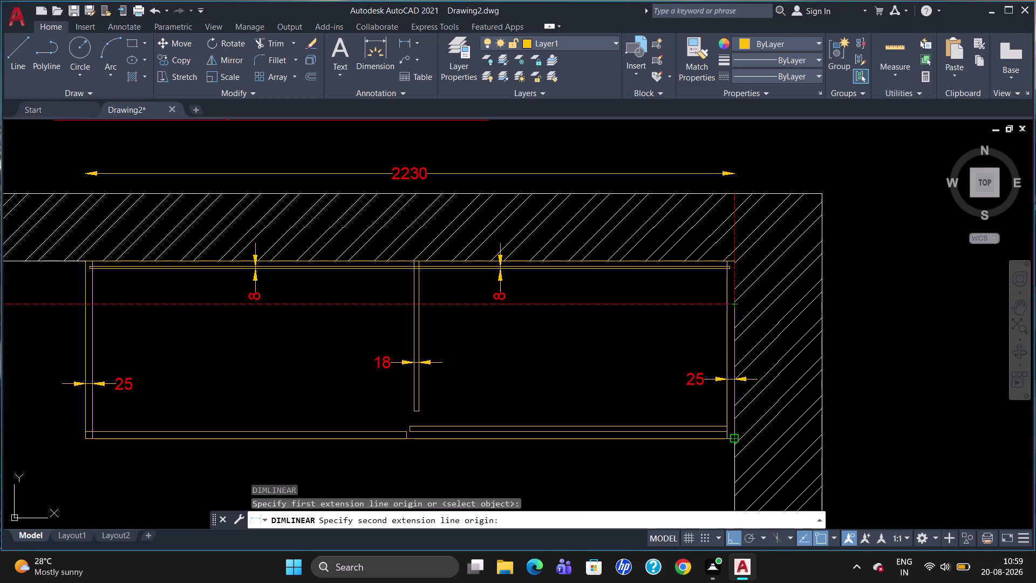
key(Escape)
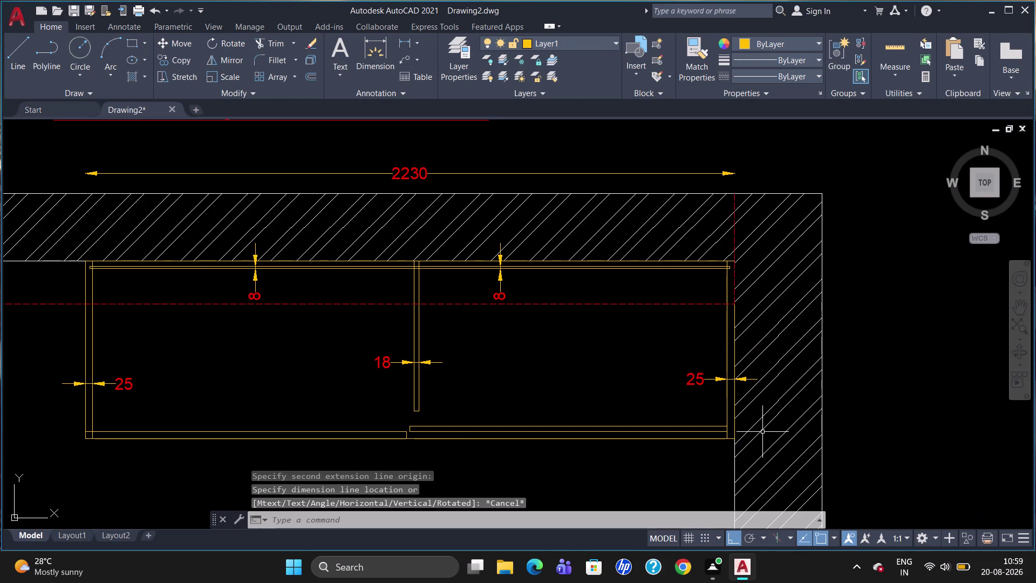
text(dli)
key(Return)
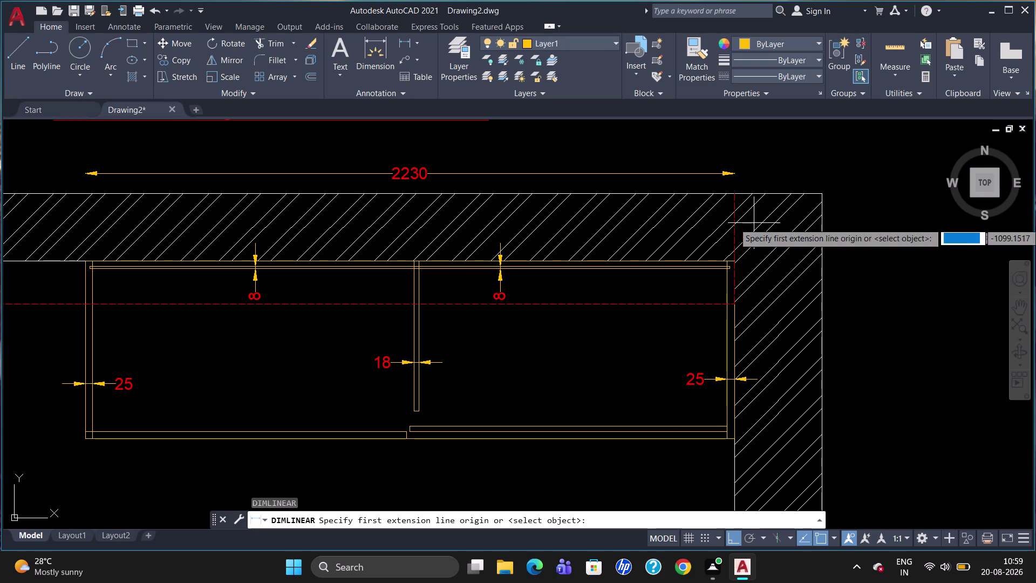
scroll(up, 3)
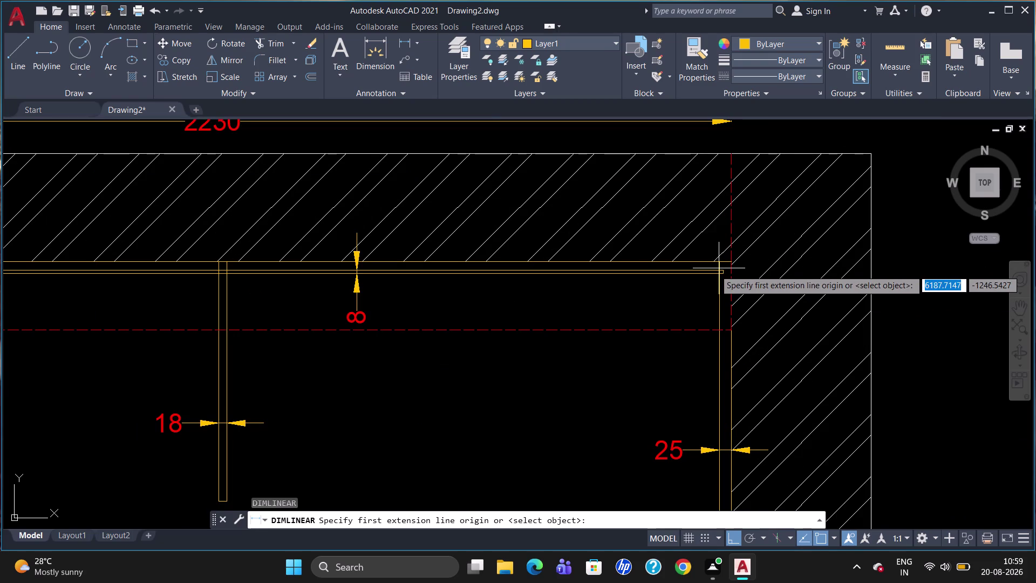
click(721, 259)
scroll(down, 3)
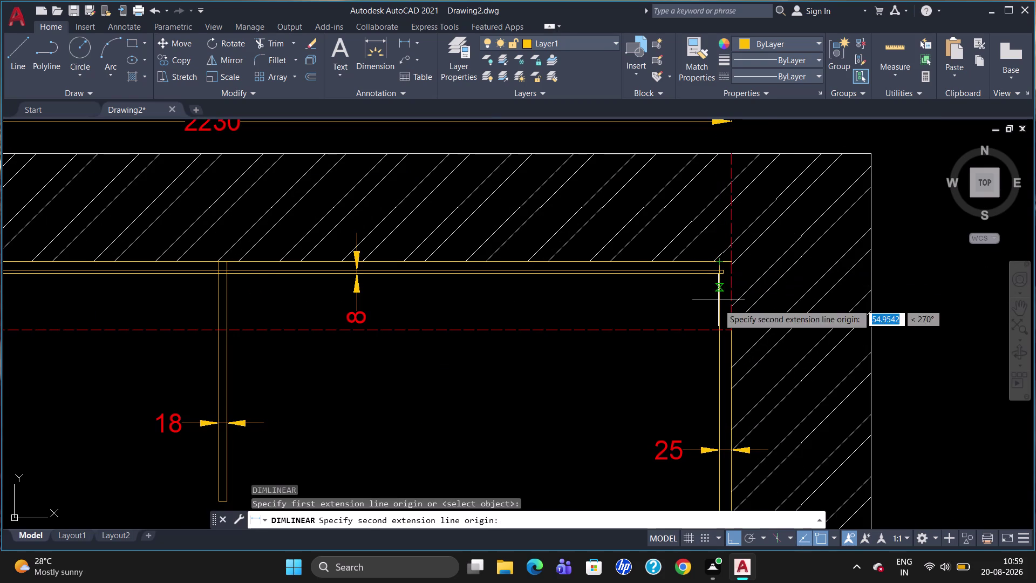
scroll(down, 3)
scroll(up, 3)
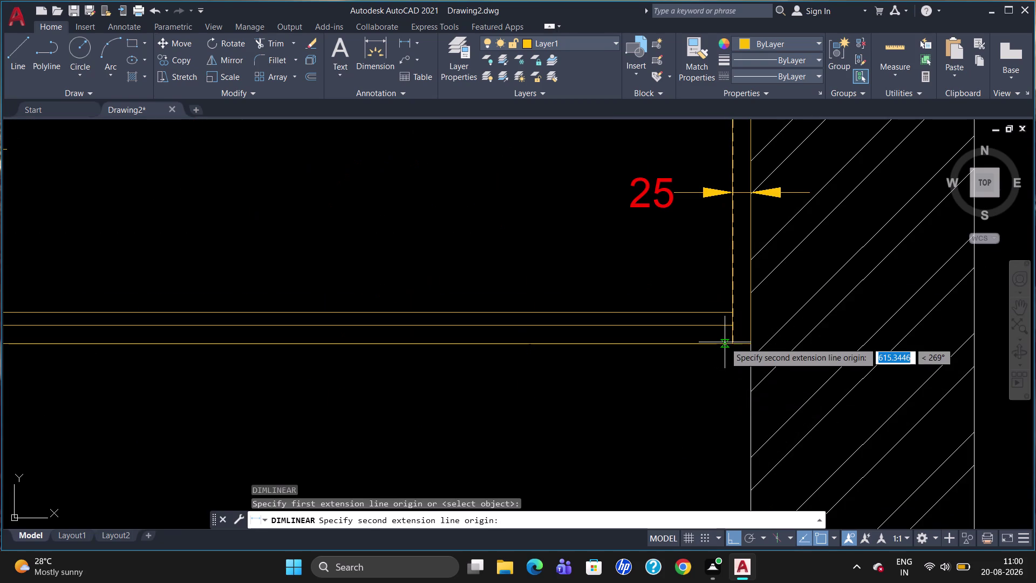
click(730, 342)
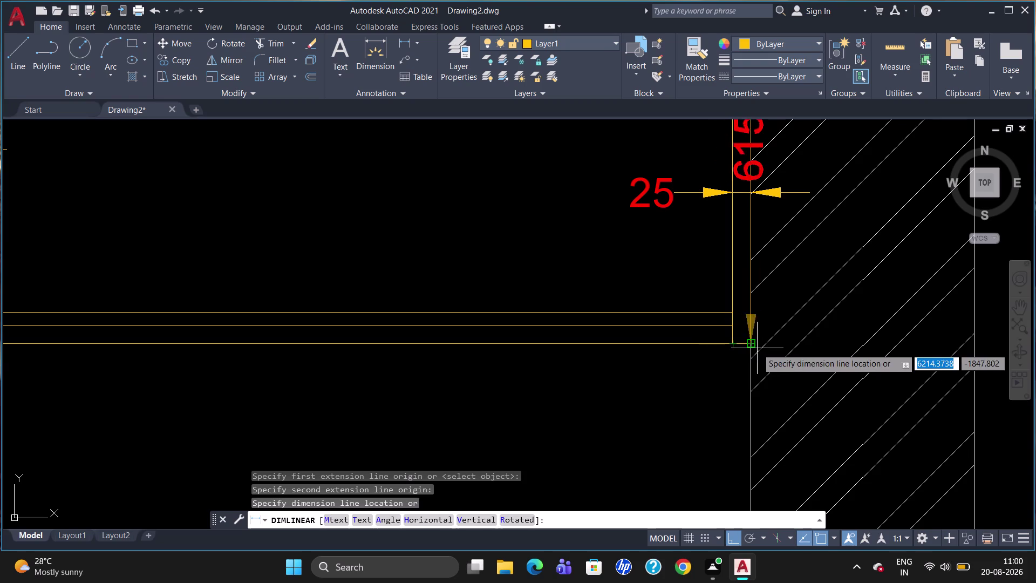
key(Escape)
scroll(down, 3)
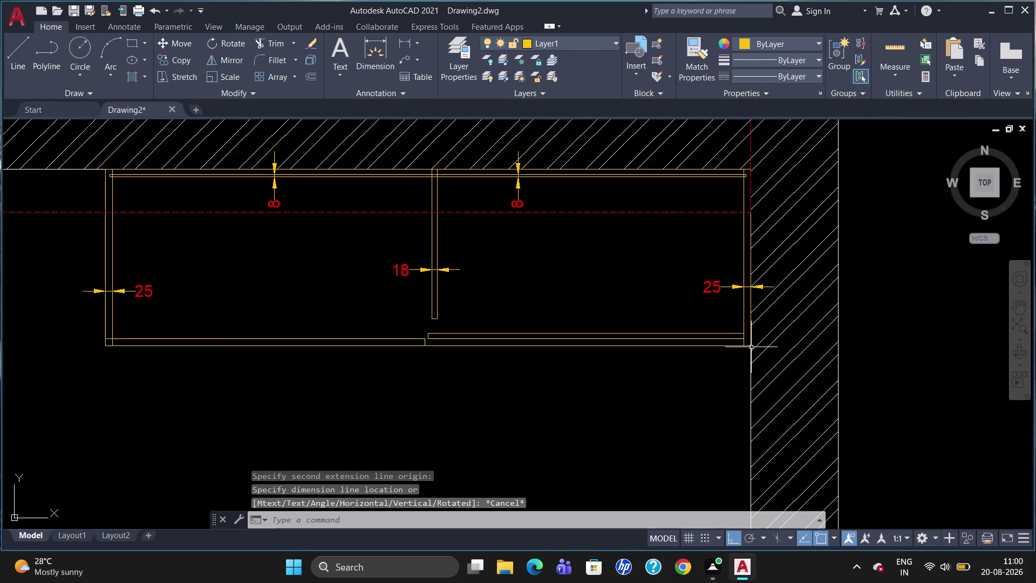
scroll(up, 3)
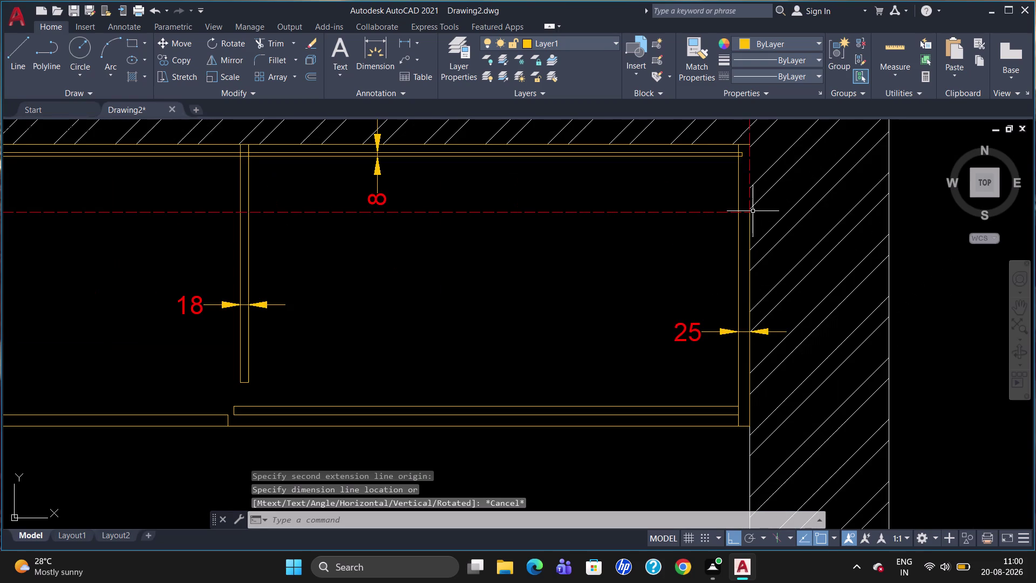
text(dli)
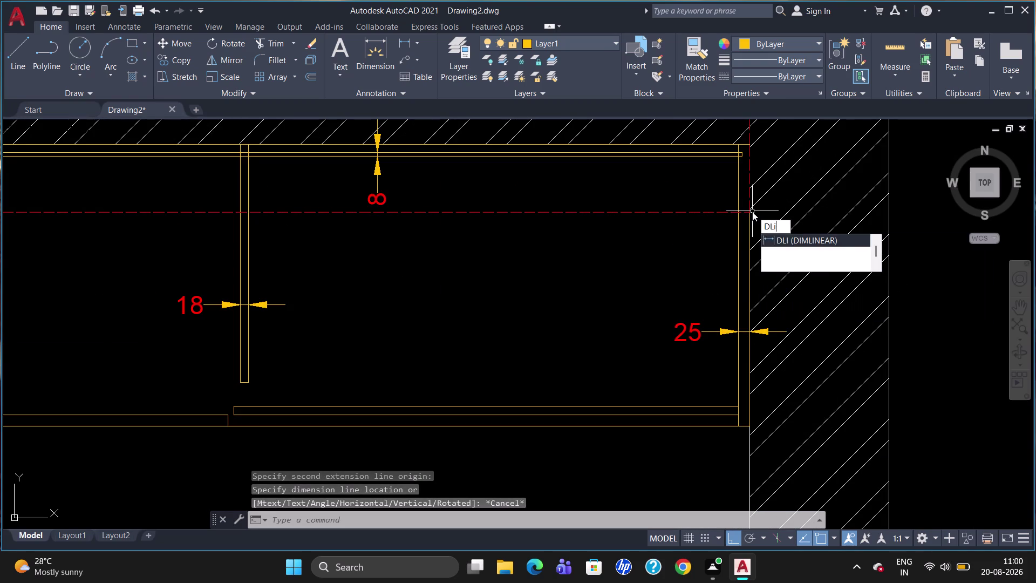
key(Return)
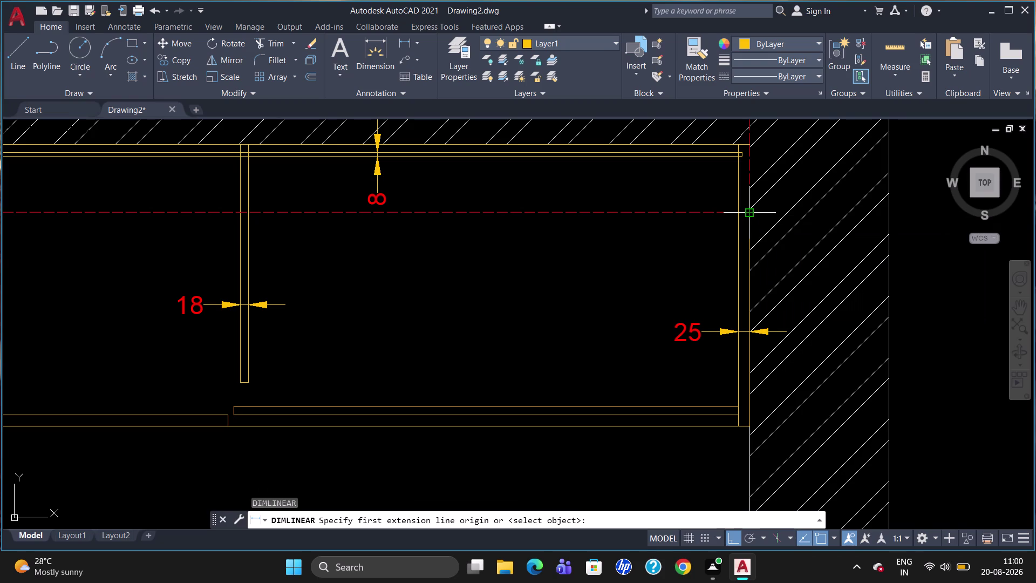
click(735, 146)
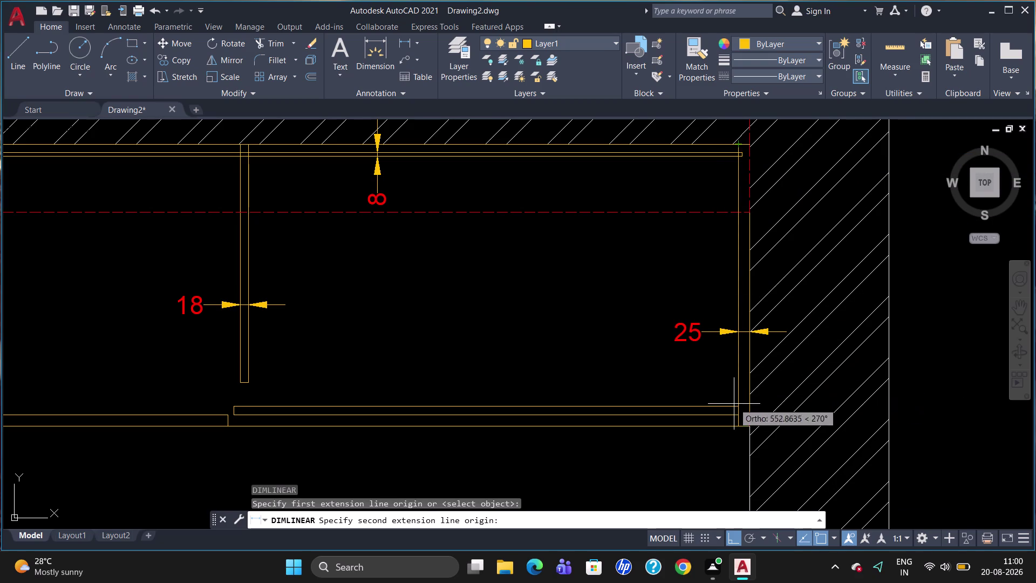
click(738, 415)
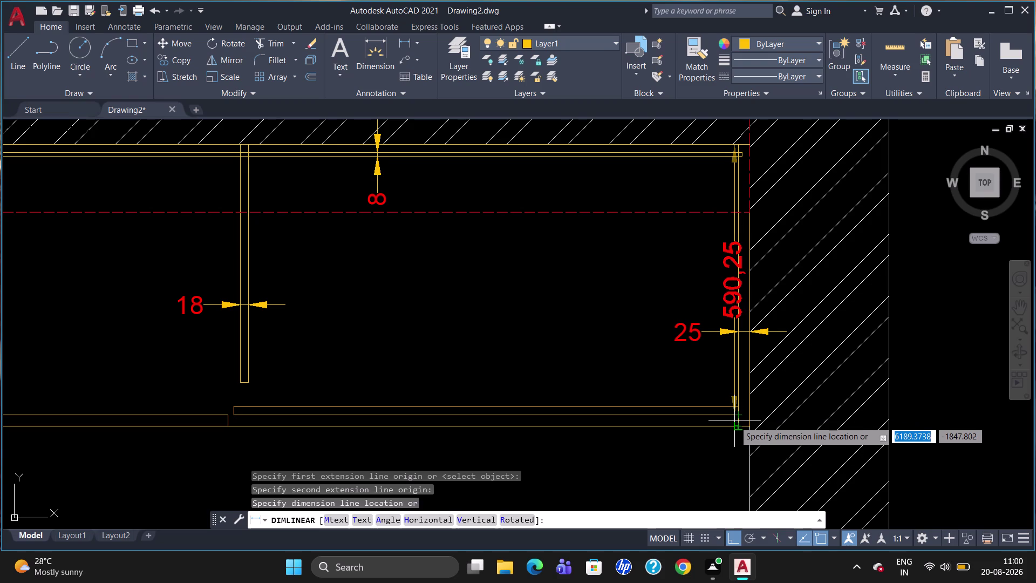
key(Escape)
key(d)
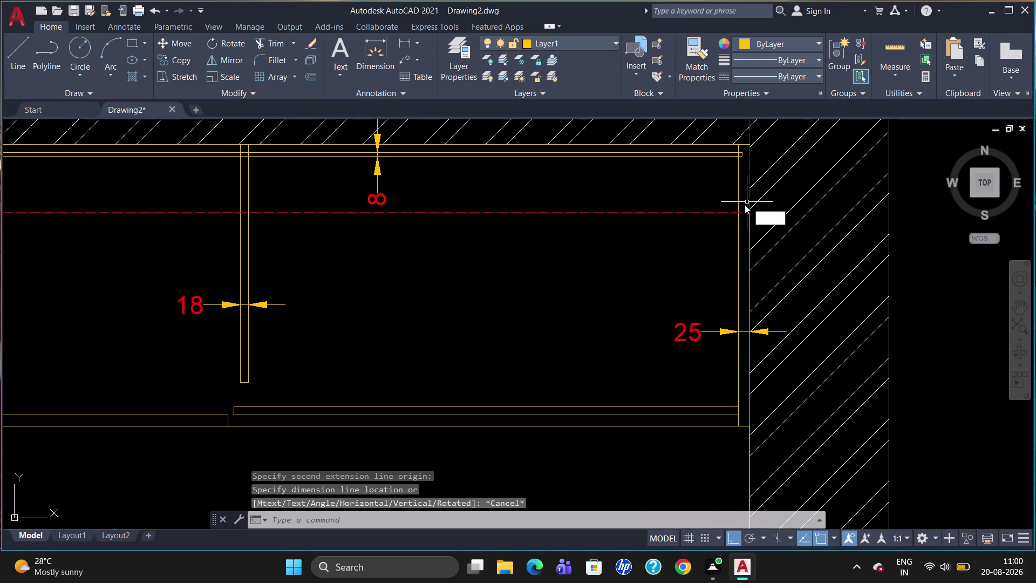
key(l)
key(i)
key(Return)
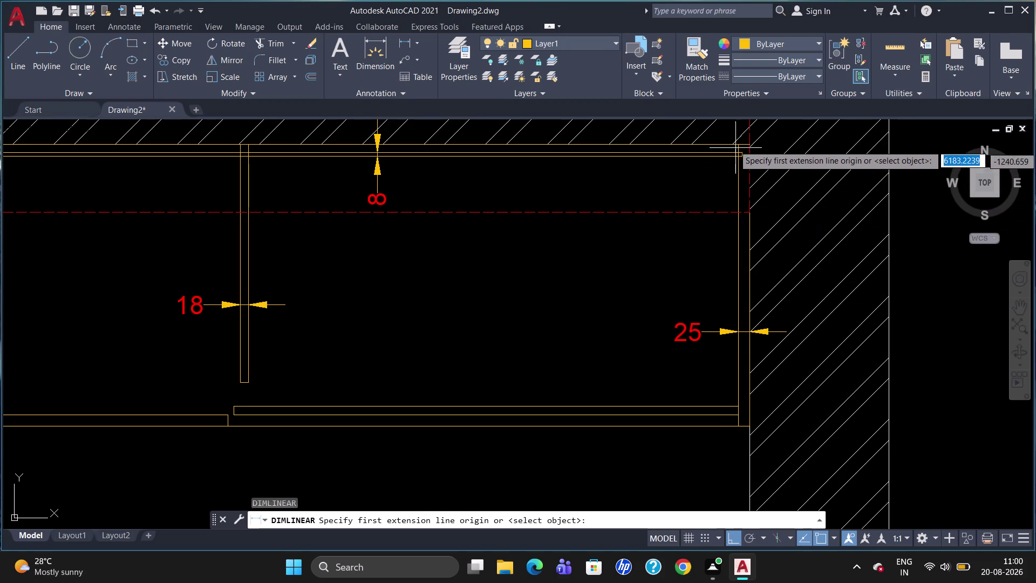
click(741, 145)
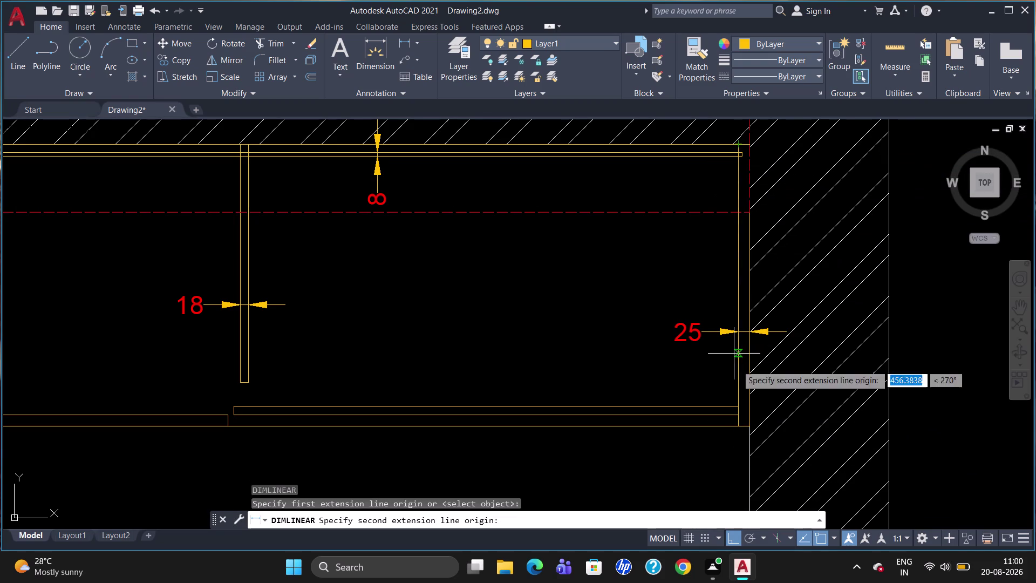
scroll(up, 3)
click(737, 420)
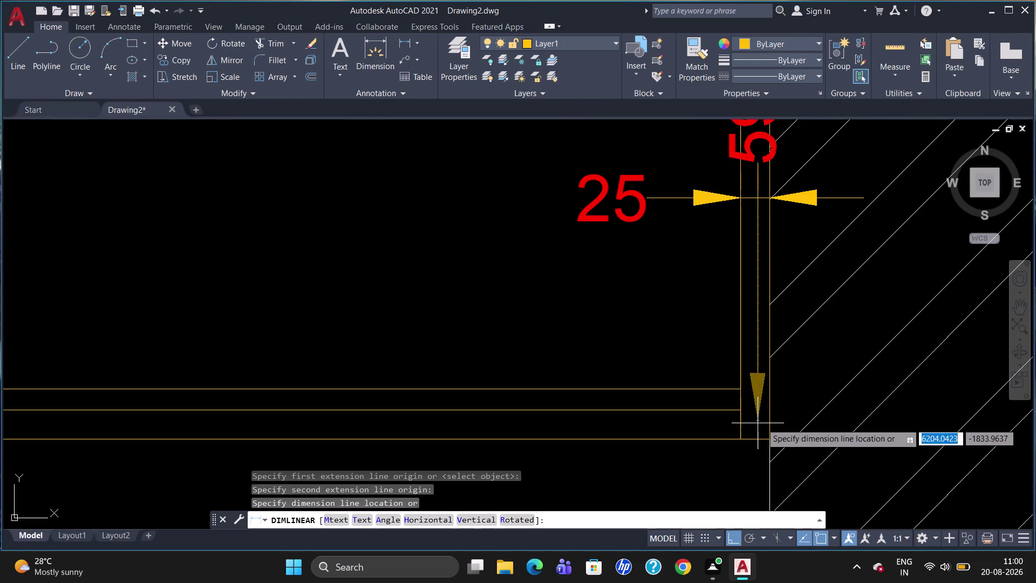
scroll(down, 3)
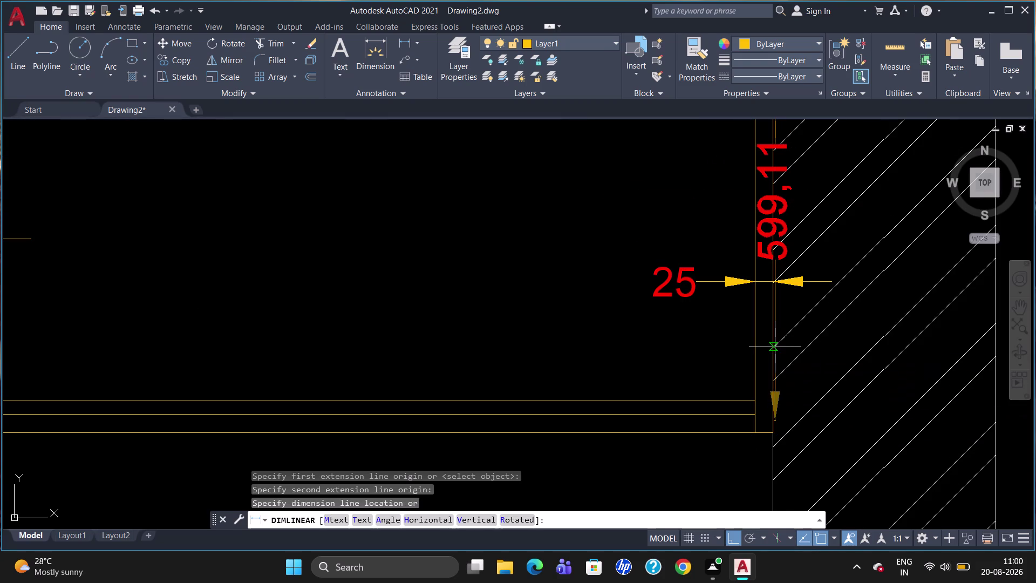
key(Escape)
scroll(down, 3)
scroll(up, 3)
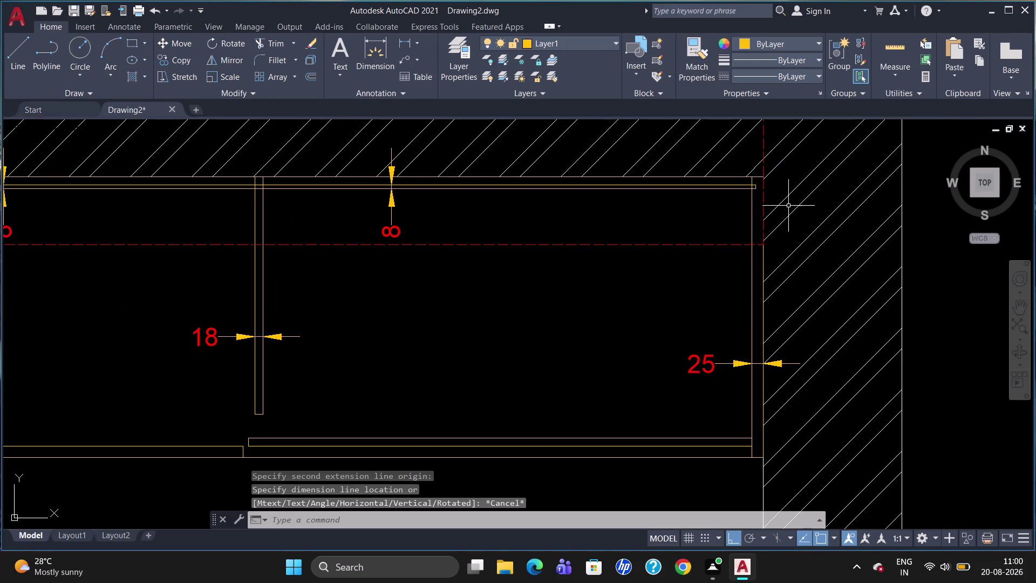
key(l)
key(Return)
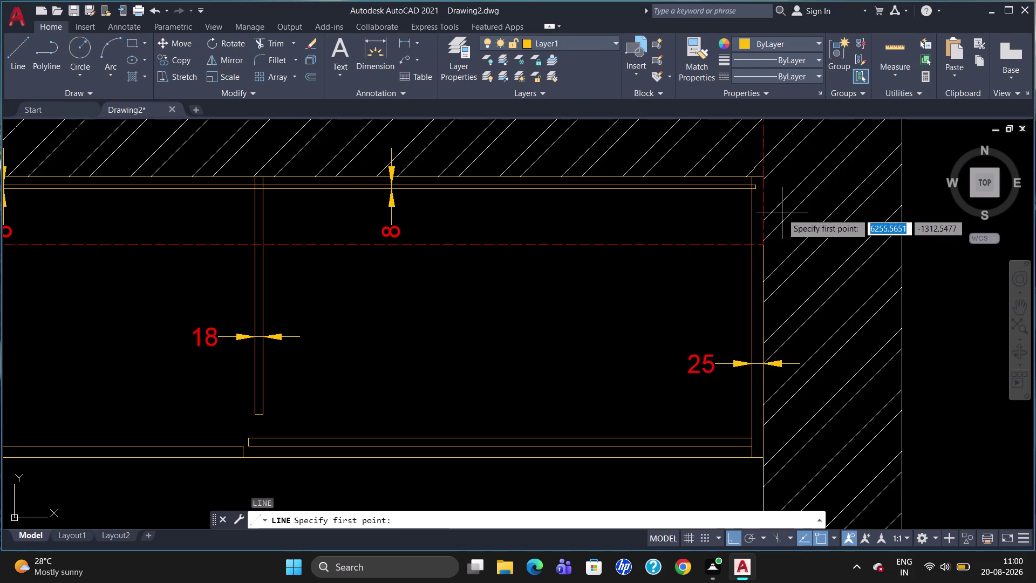
Draw a 600-unit helper line down the wardrobe's right side.
click(751, 179)
text(6)
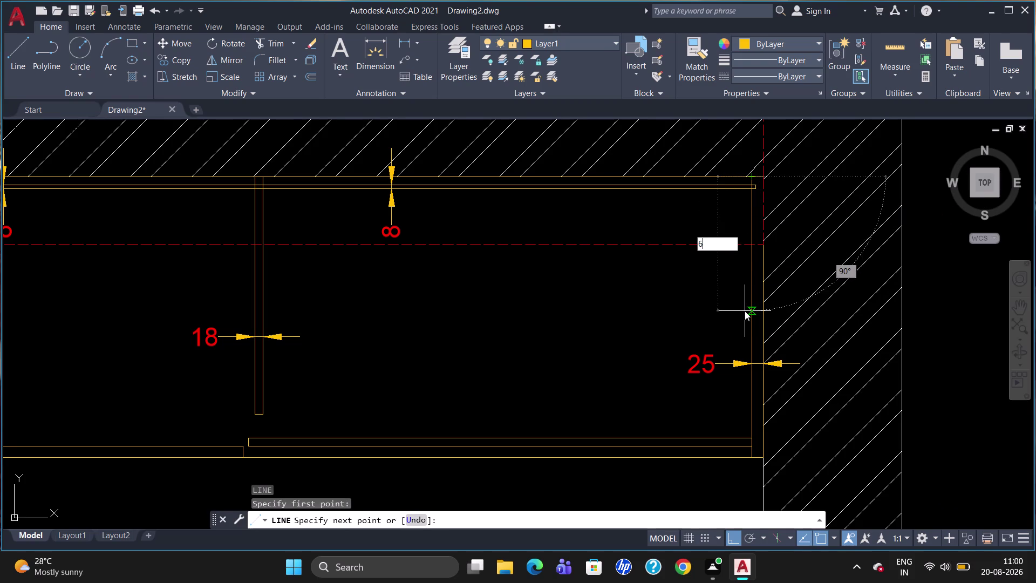
text(00)
key(Return)
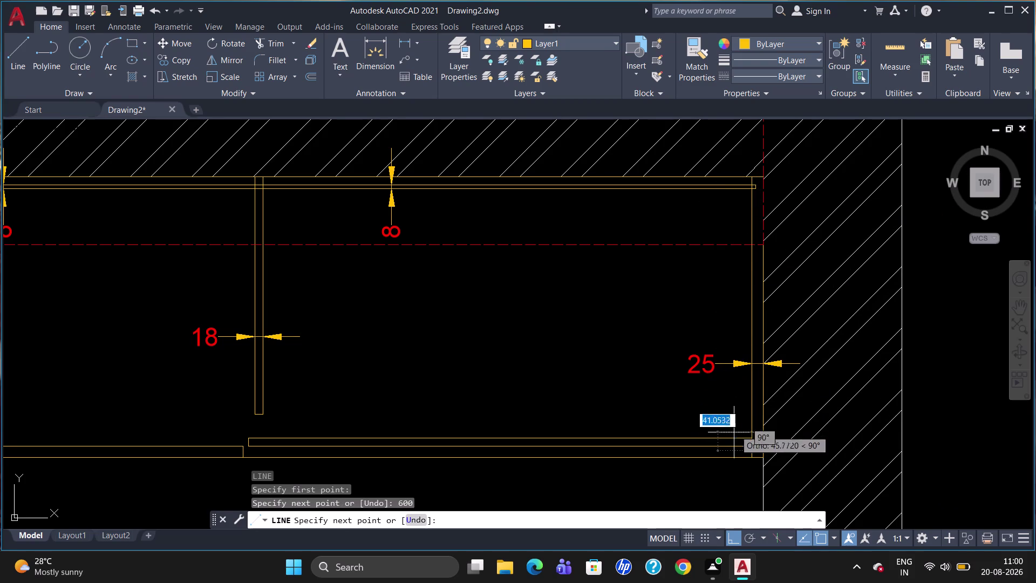
click(722, 449)
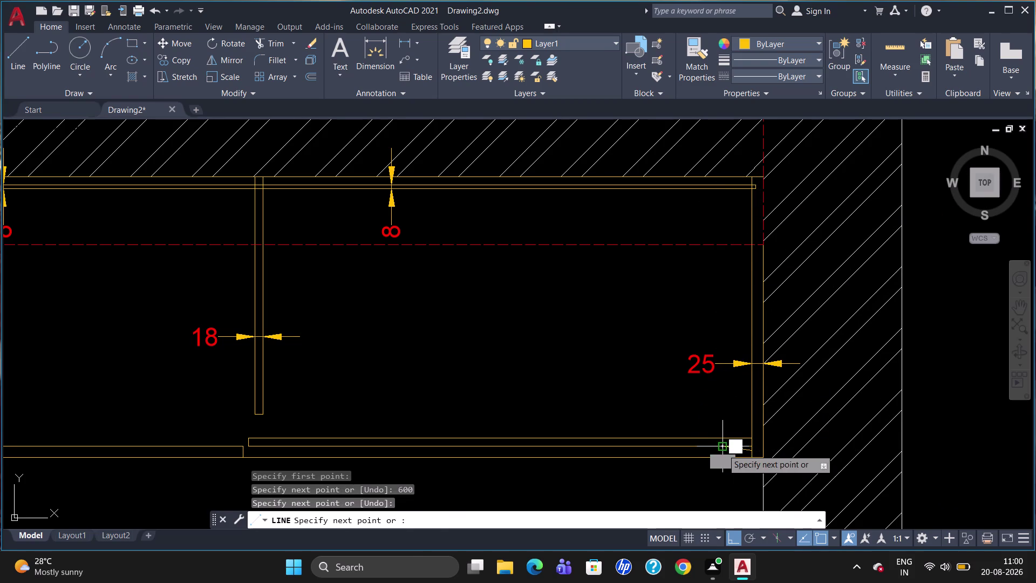
key(Escape)
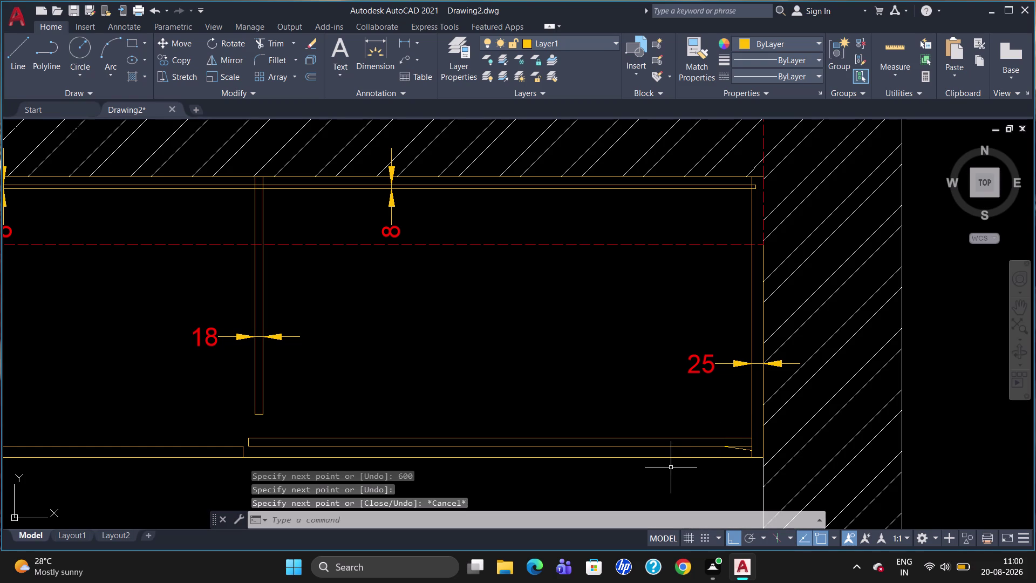
Add the 600 vertical depth dimension to the right of the wardrobe.
text(dli)
key(Return)
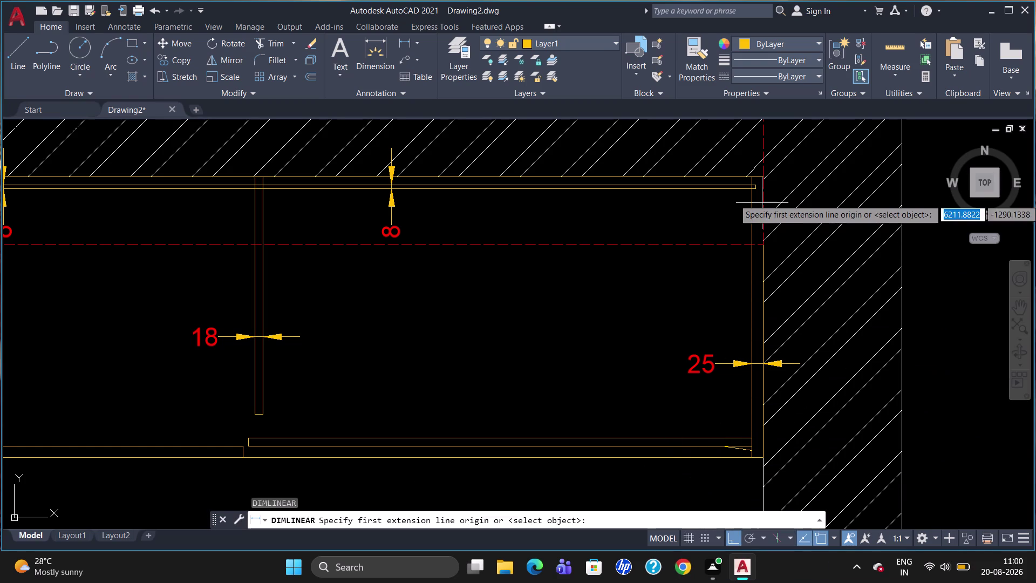
click(753, 178)
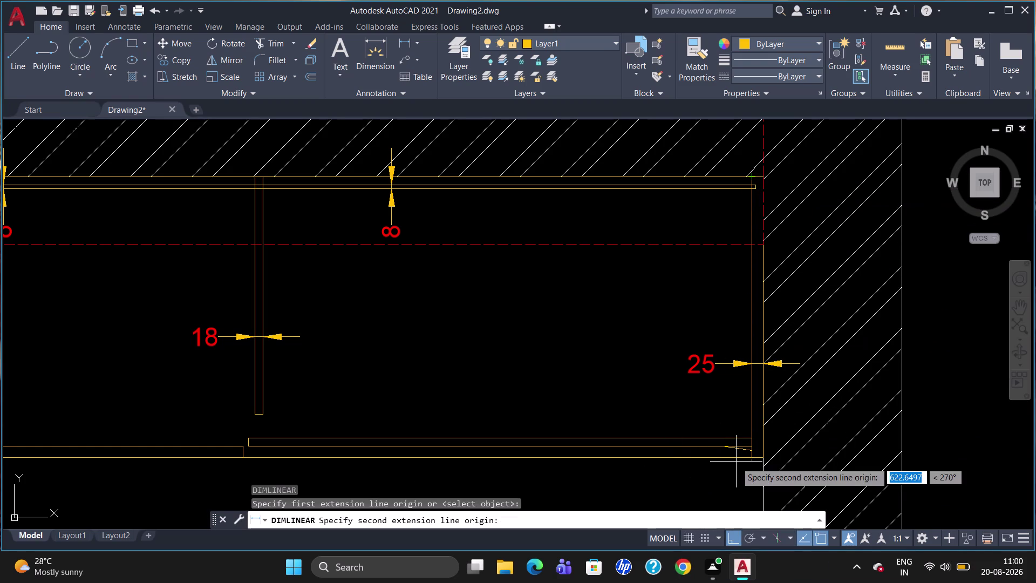
click(753, 450)
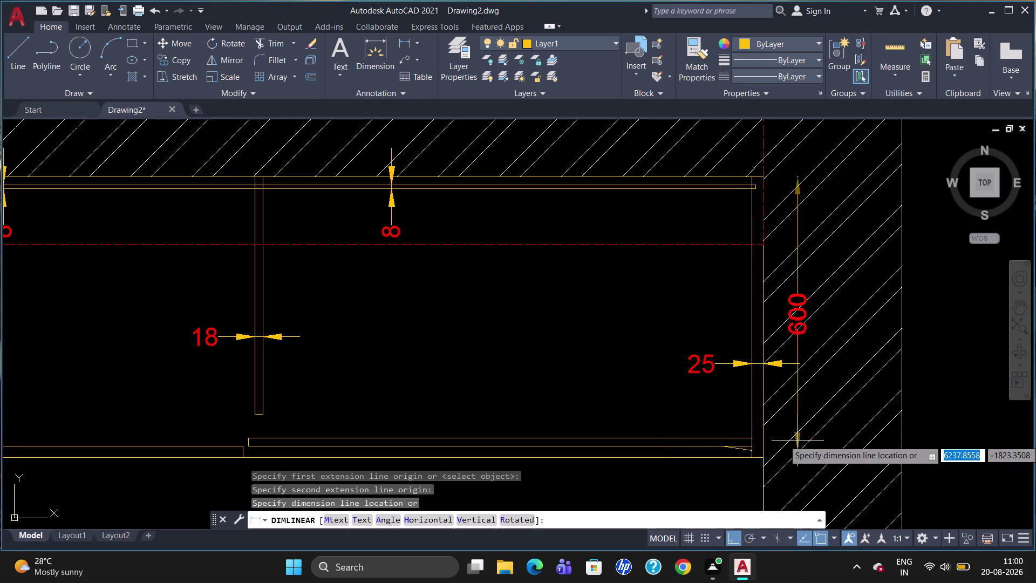
click(936, 419)
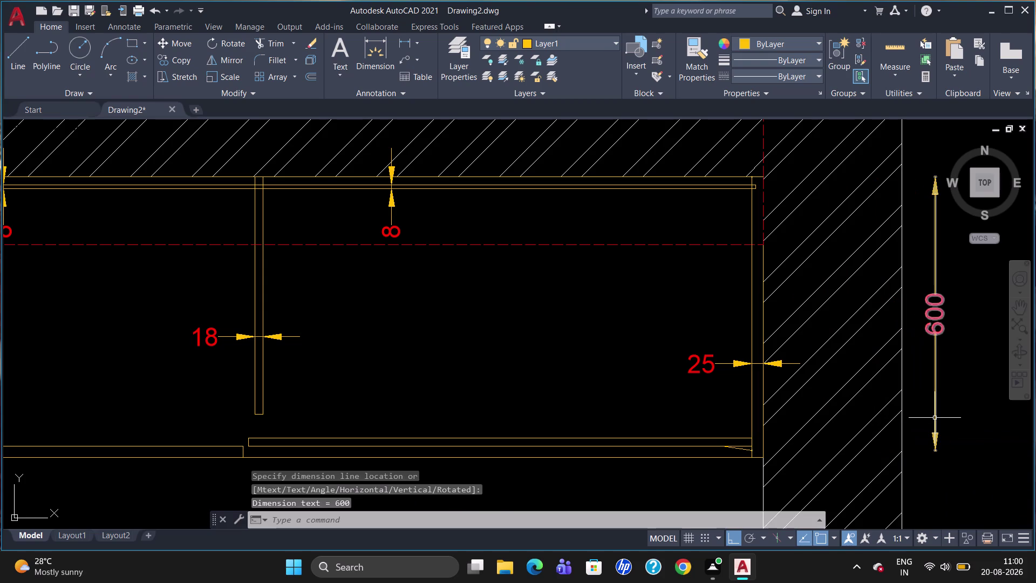
key(Escape)
Erase the stray short line near the bottom of the plan.
click(746, 449)
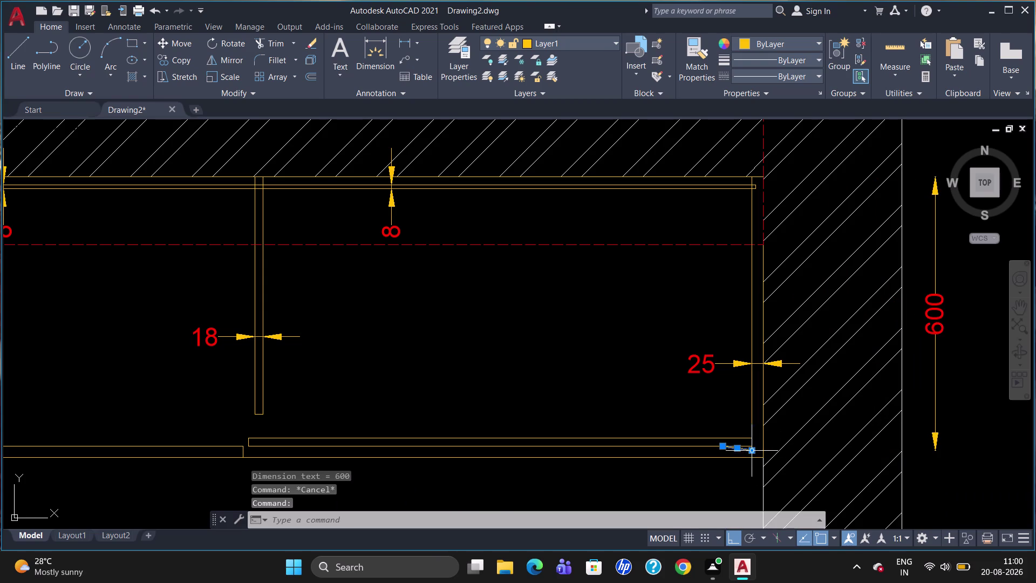
key(Delete)
scroll(down, 3)
scroll(up, 3)
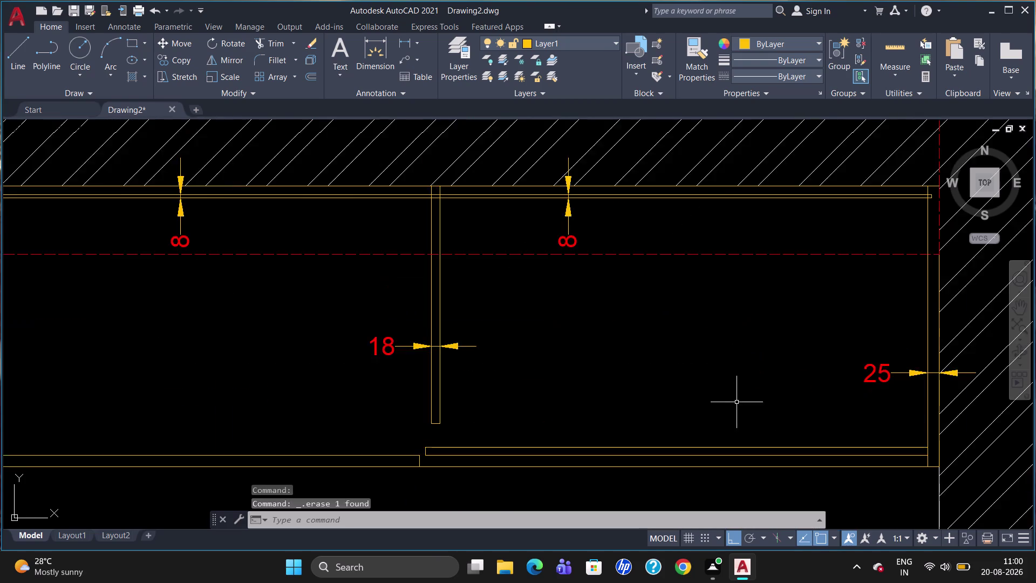
scroll(down, 3)
scroll(up, 3)
scroll(down, 3)
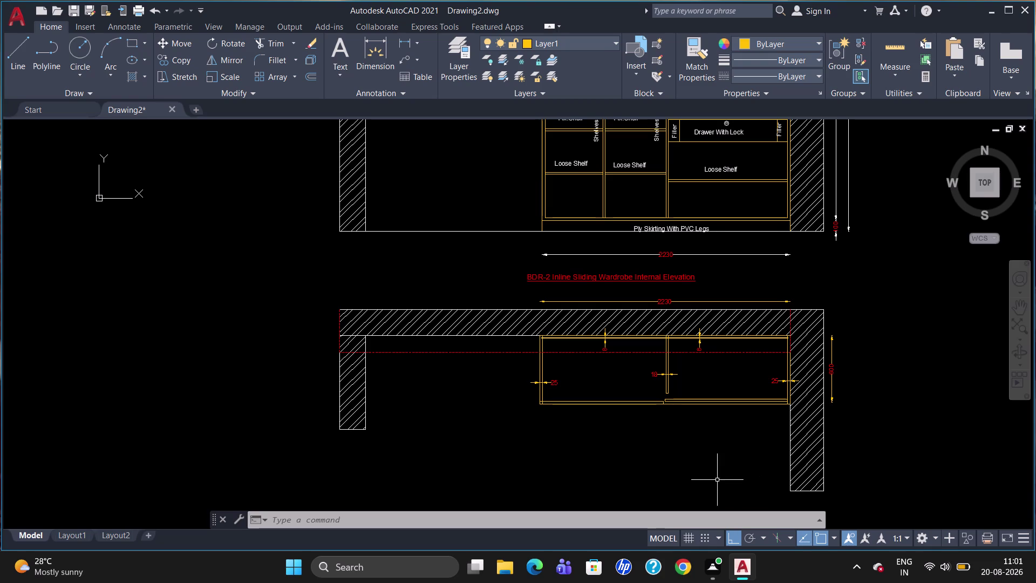
Copy the underlined elevation title to just below the wardrobe top plan.
click(613, 277)
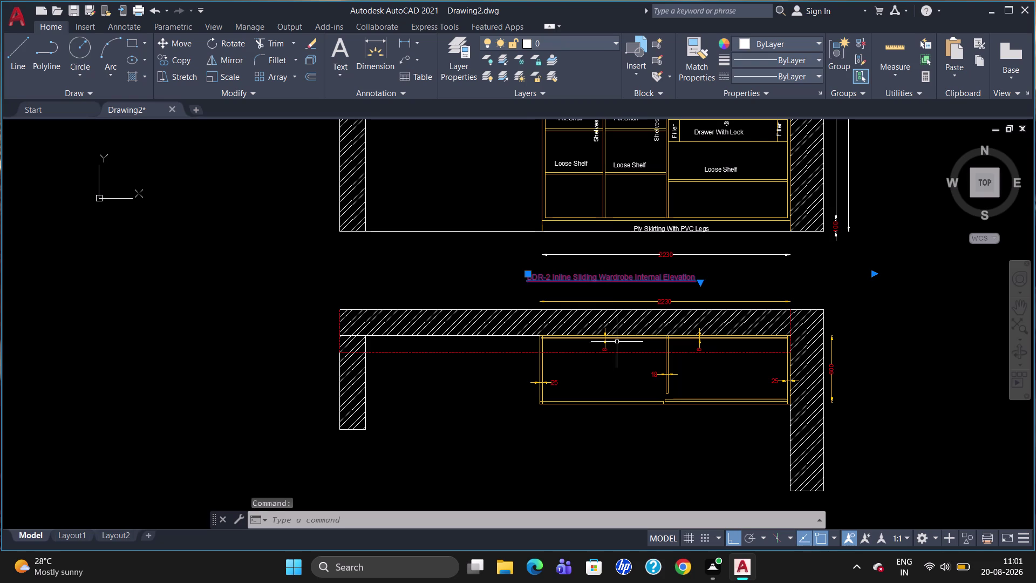
key(c)
key(o)
key(Return)
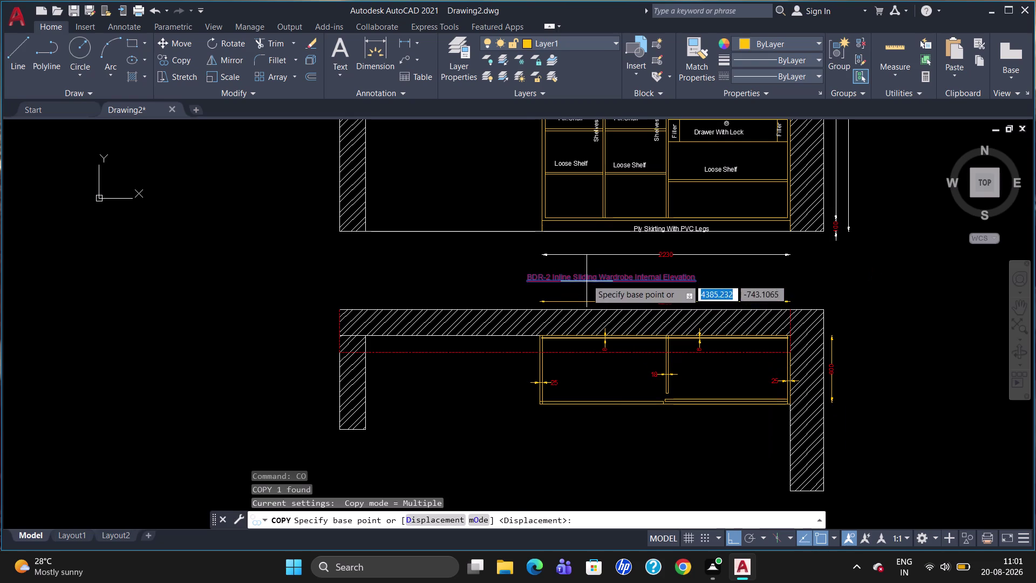
click(587, 276)
click(580, 462)
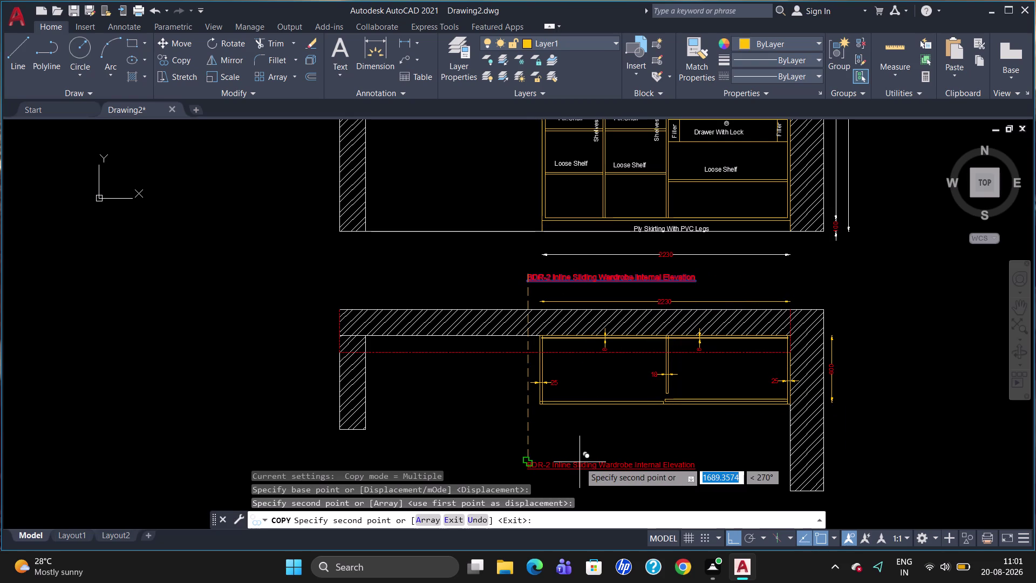
key(Escape)
double_click(582, 467)
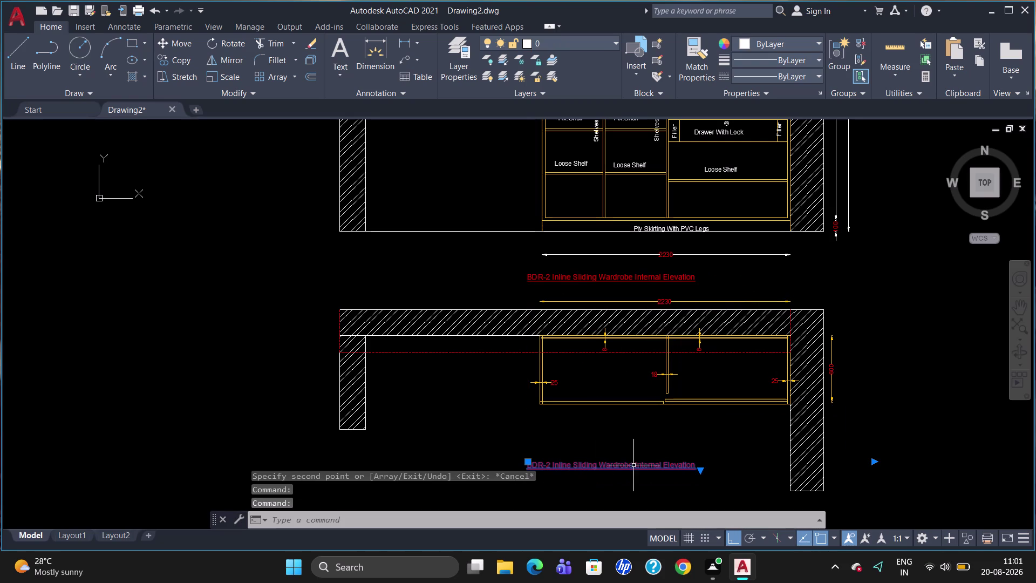
double_click(660, 464)
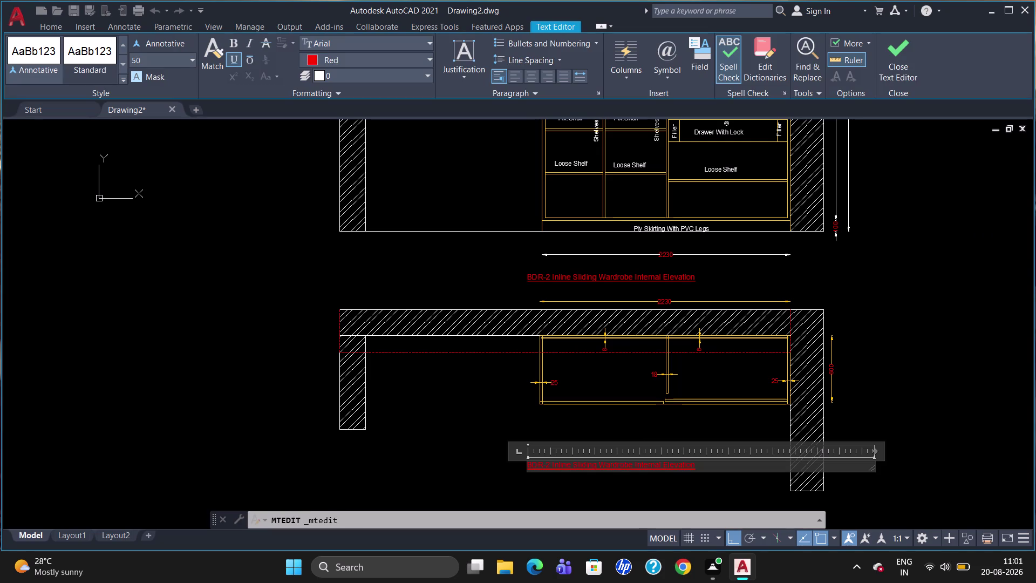
Replace 'Internal Elevation' in the copied title with 'Top Plan'.
click(697, 464)
key(BackSpace)
key(BackSpace)
key(BackSpace)
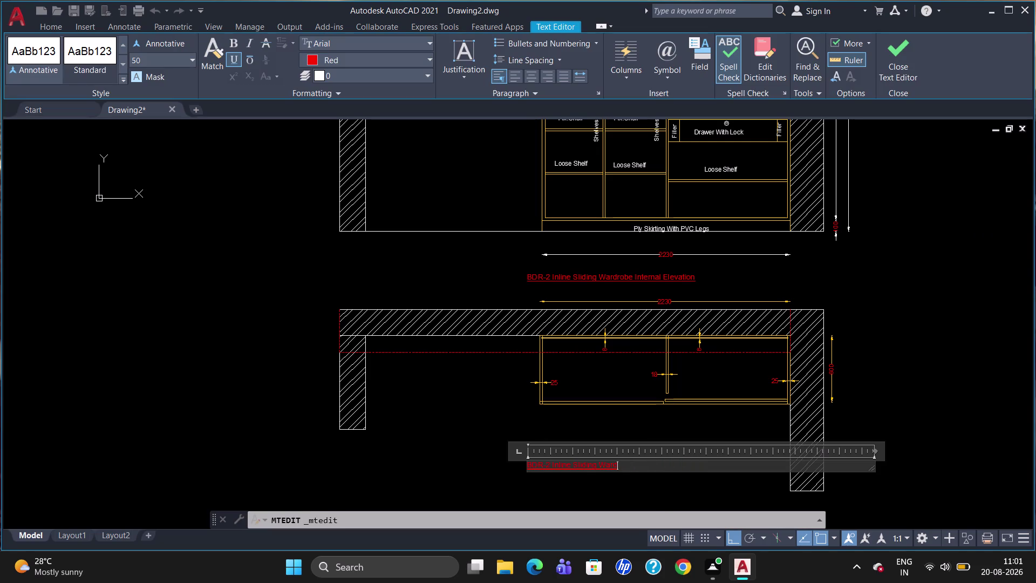
text(rob)
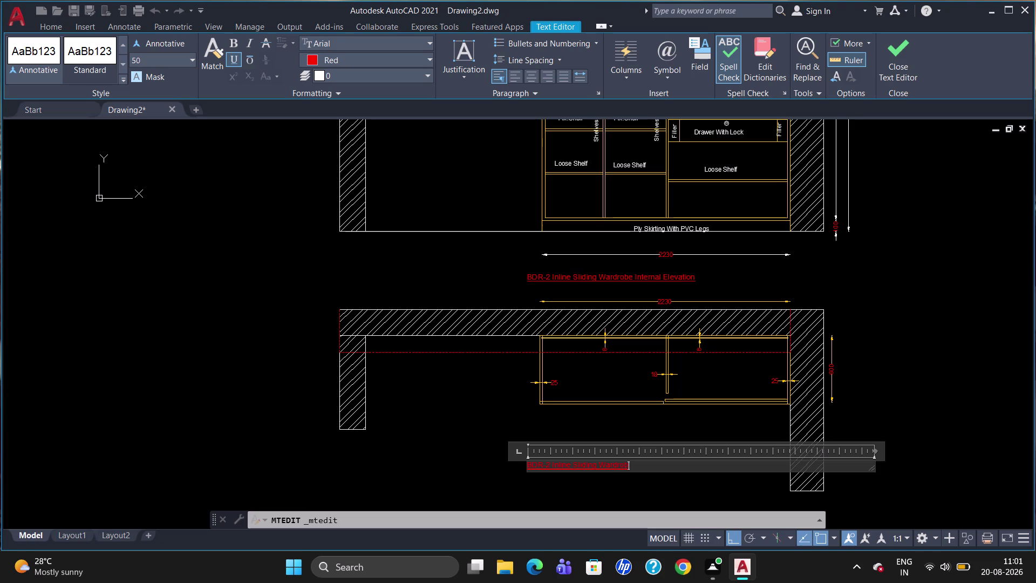
text(e)
key(space)
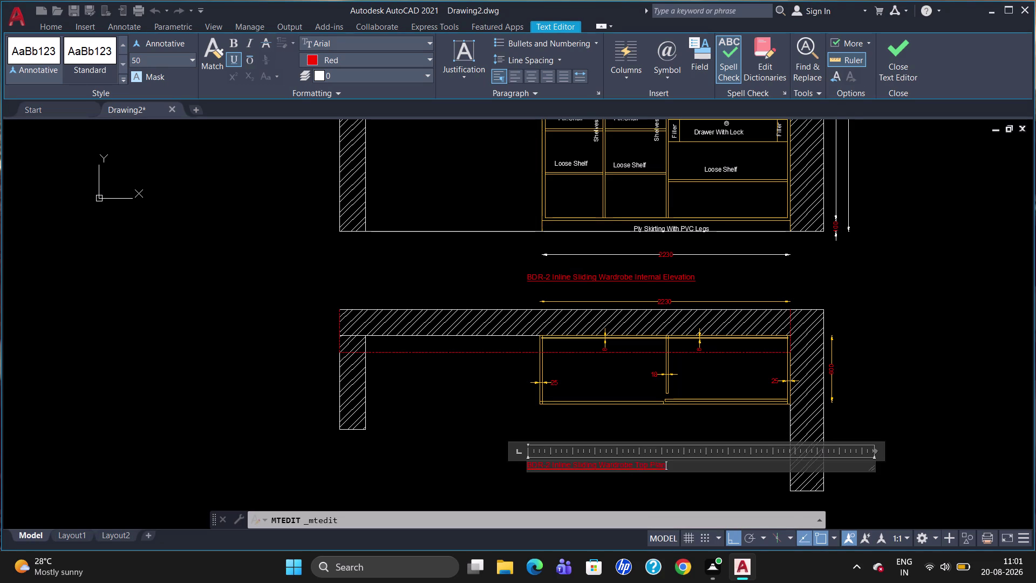
click(702, 480)
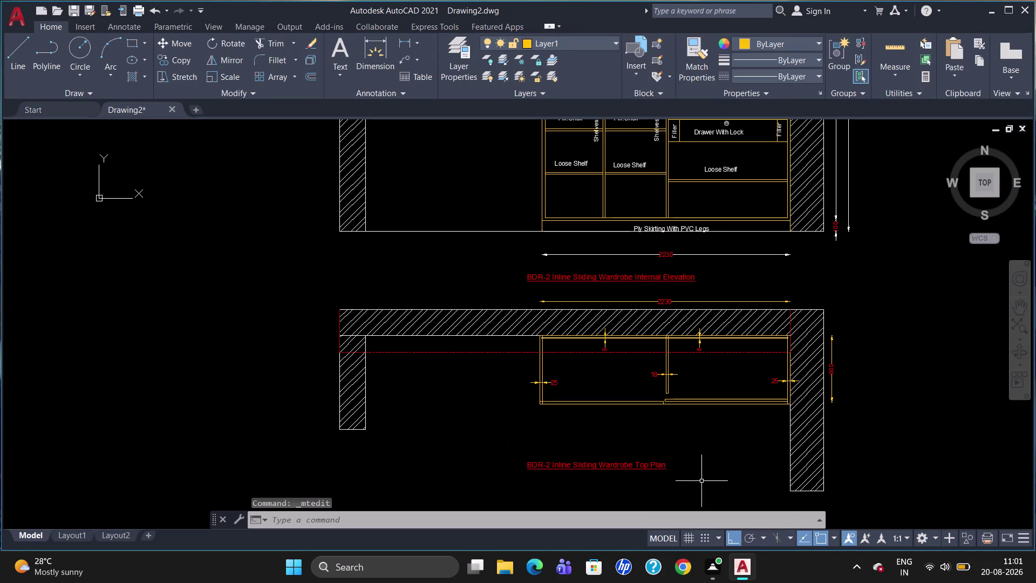
Zoom around the drawing, then begin saving it.
scroll(down, 3)
scroll(up, 3)
scroll(down, 3)
scroll(up, 3)
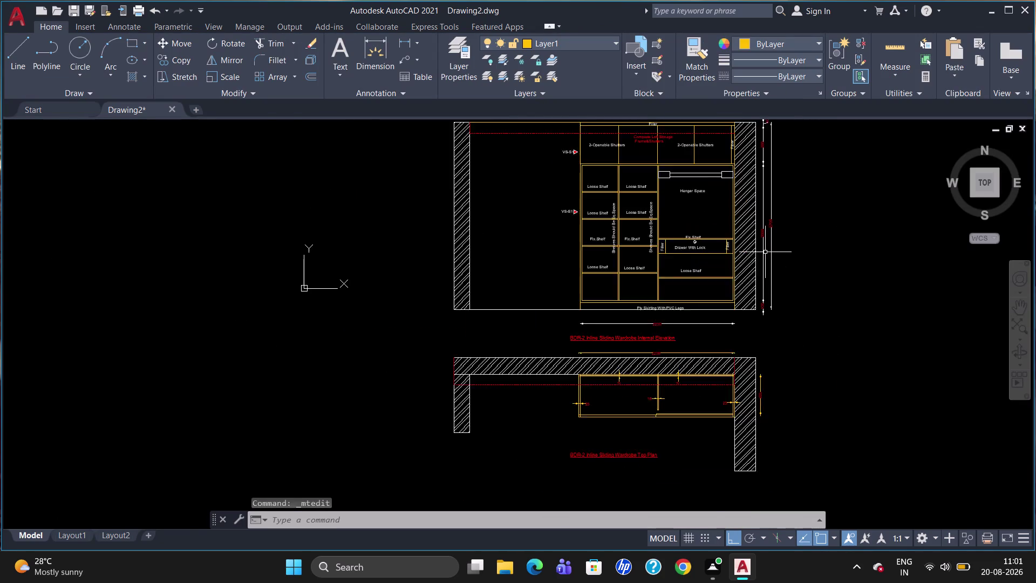
scroll(up, 3)
scroll(down, 3)
scroll(up, 3)
scroll(down, 3)
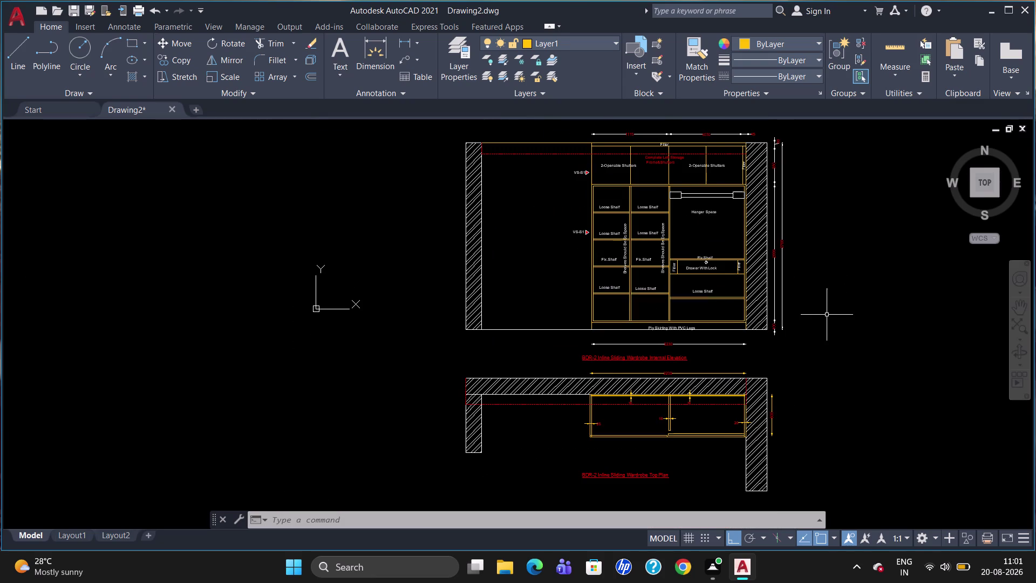
key(ctrl+s)
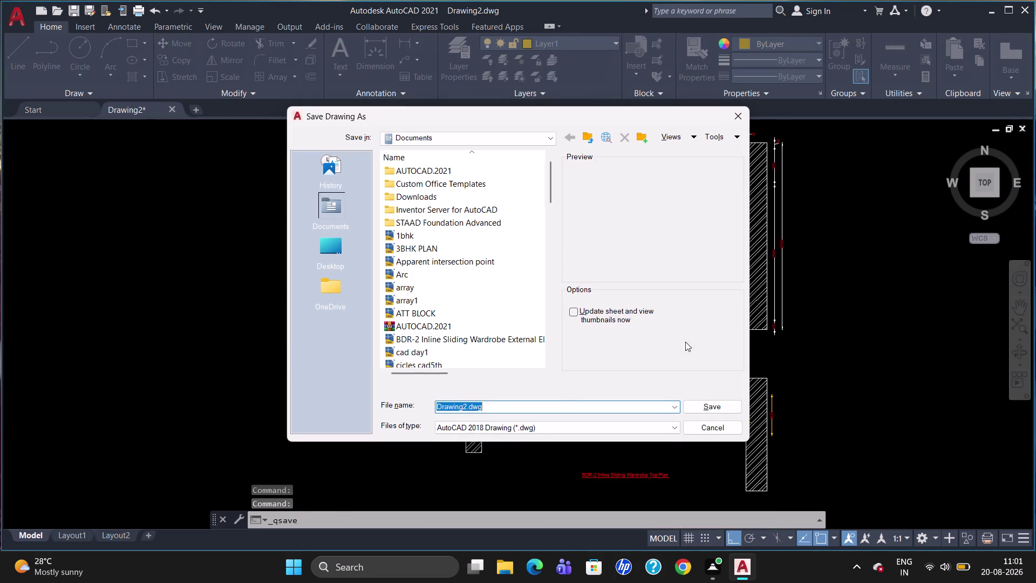
Clear the old Drawing2 file name in the save dialog.
click(505, 429)
click(507, 439)
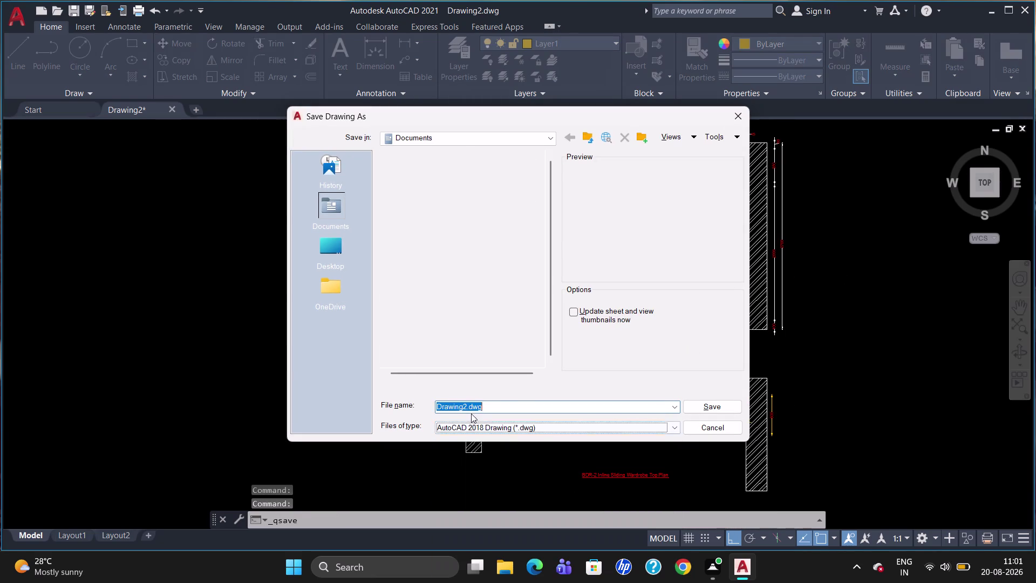
click(465, 407)
key(Right)
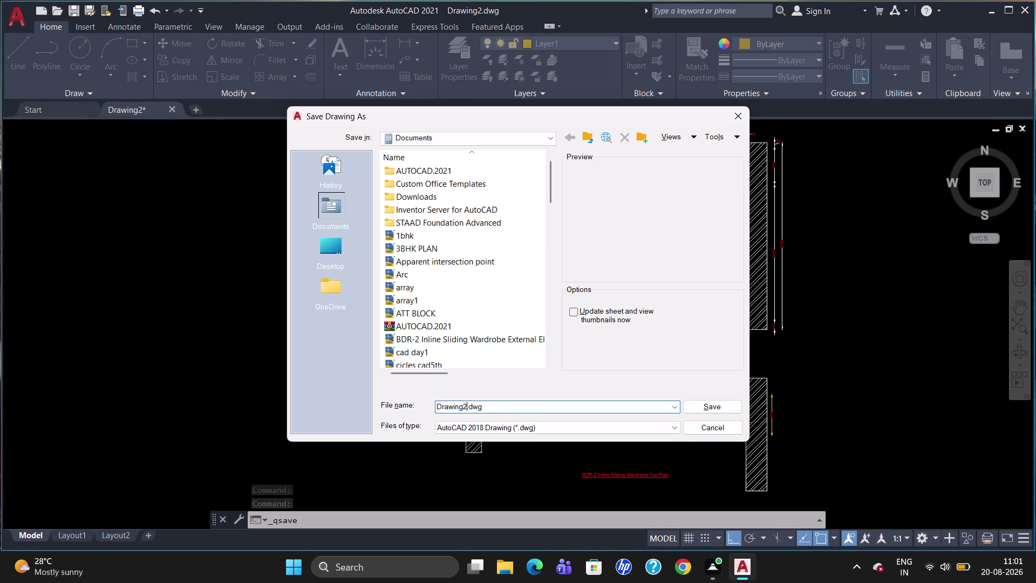
key(BackSpace)
key(BackSpace)
key(BackSpace)
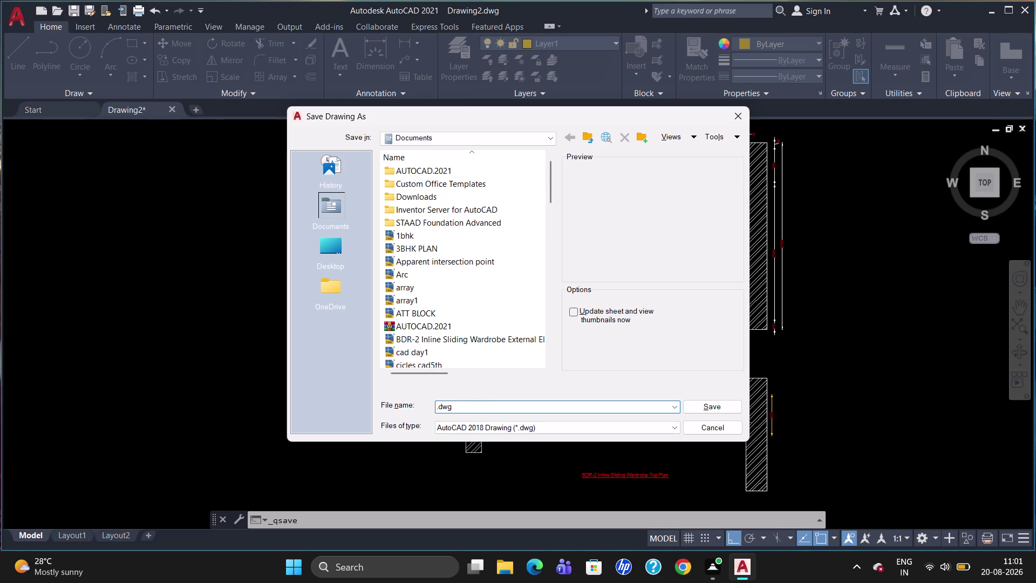
Save the drawing in Documents as 'BDR-2 Inline Sliding Wardrobe Internal Elevation'.
text(BDR)
text(-2)
key(space)
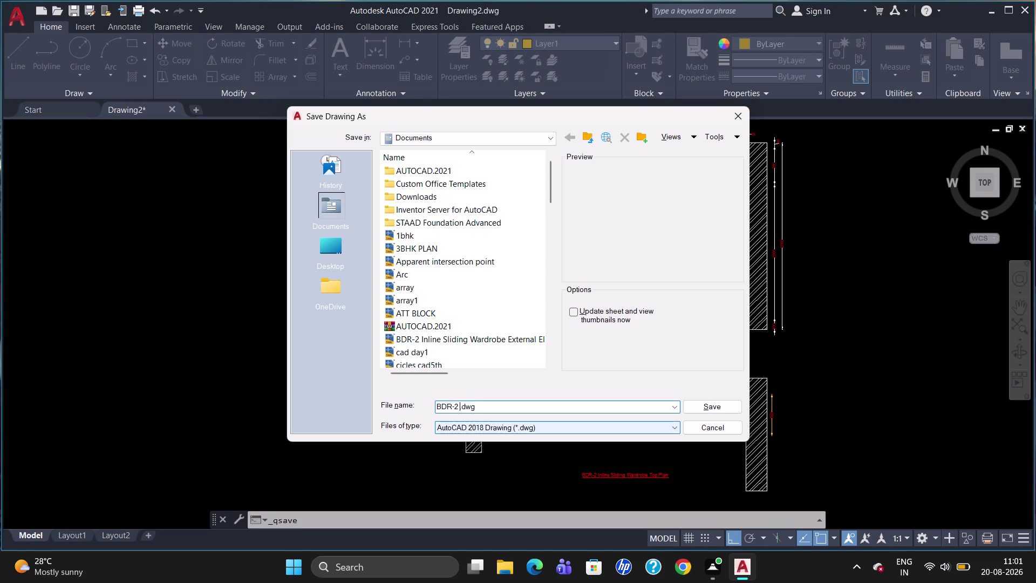
key(i)
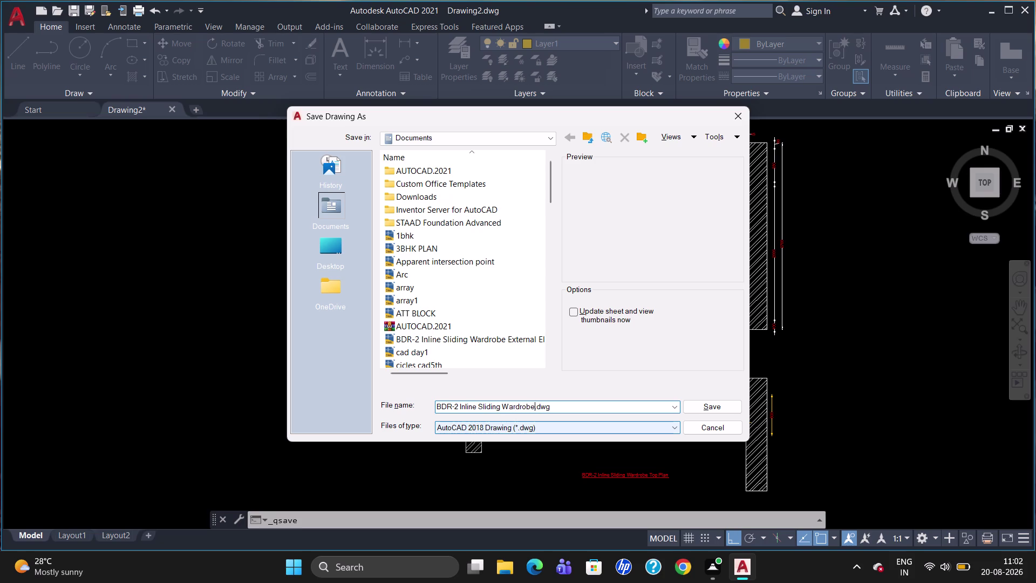
key(i)
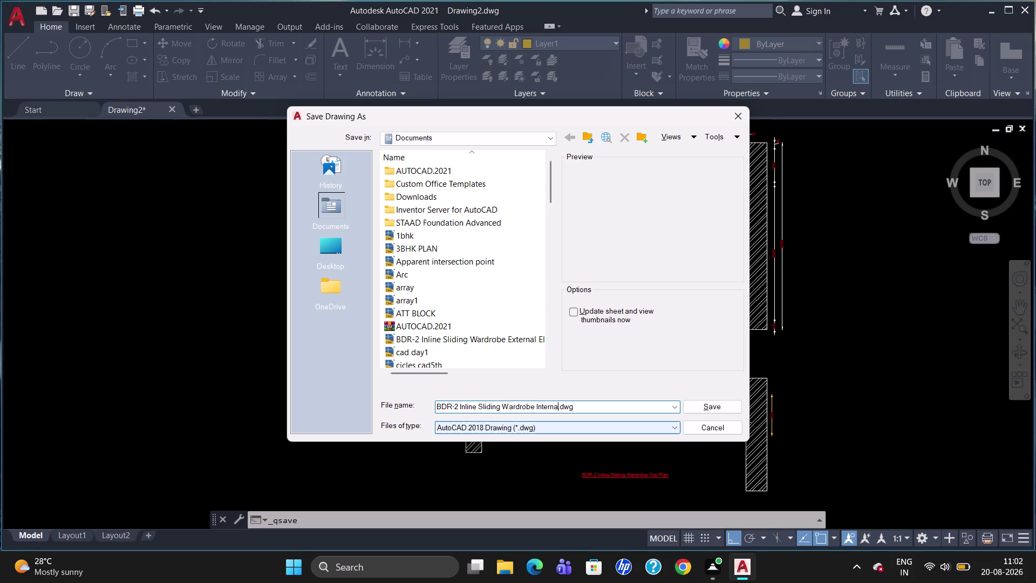
text(le)
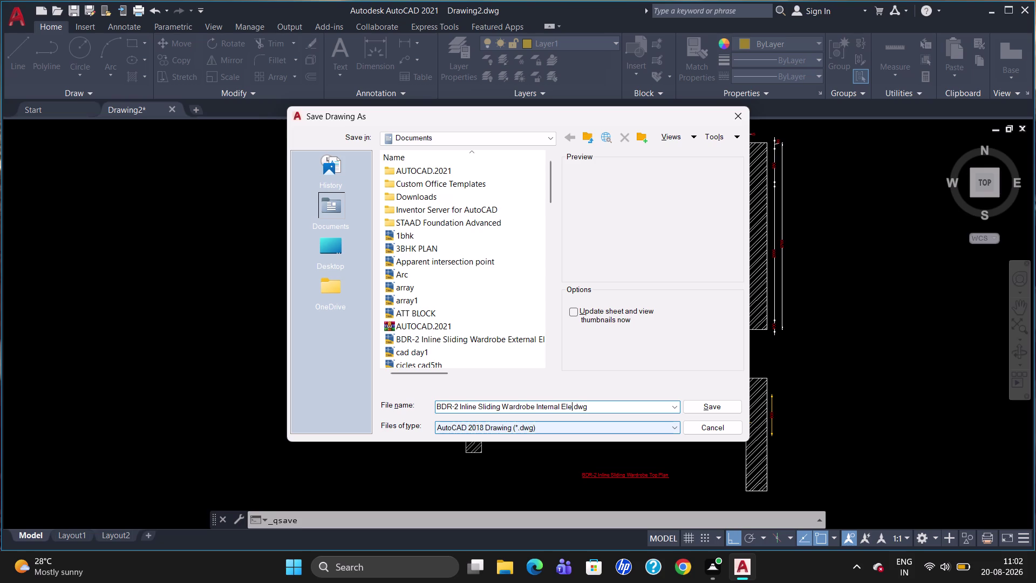
text(vatio)
key(n)
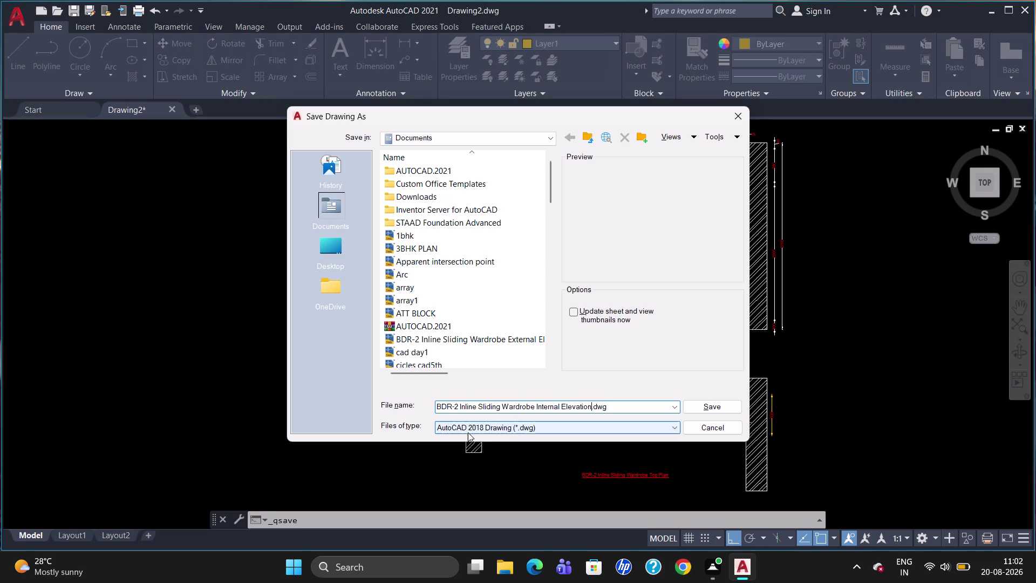
key(Return)
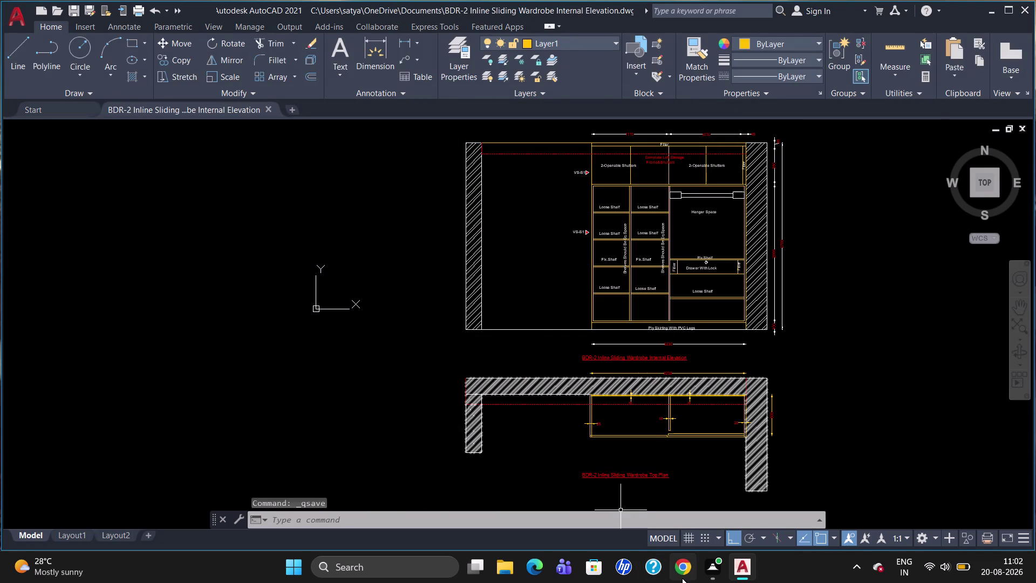